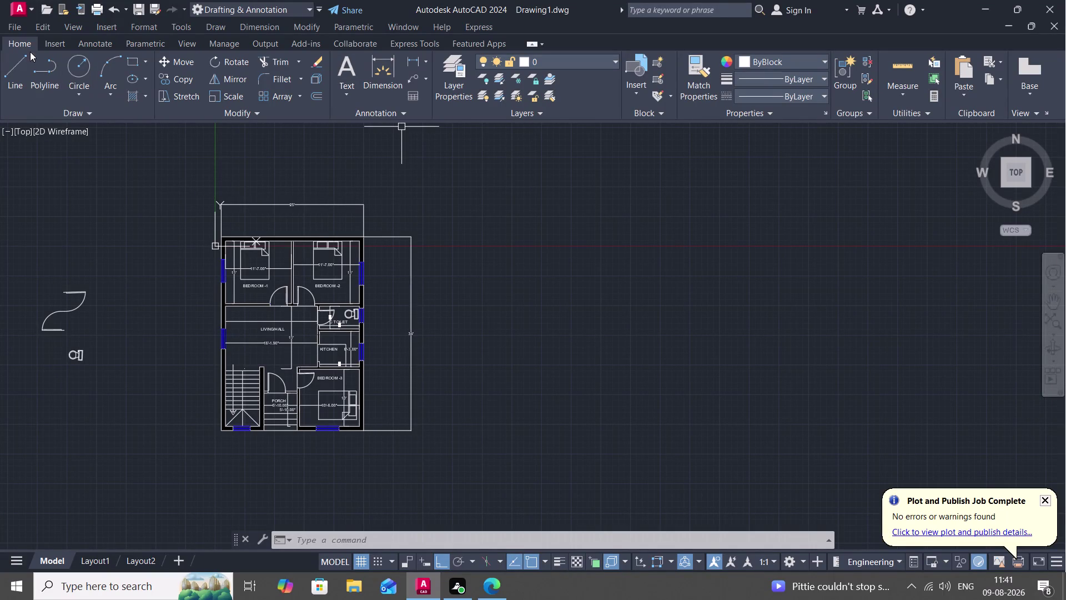
Start a rectangle with its first corner to the right of the floor plan.
click(7, 67)
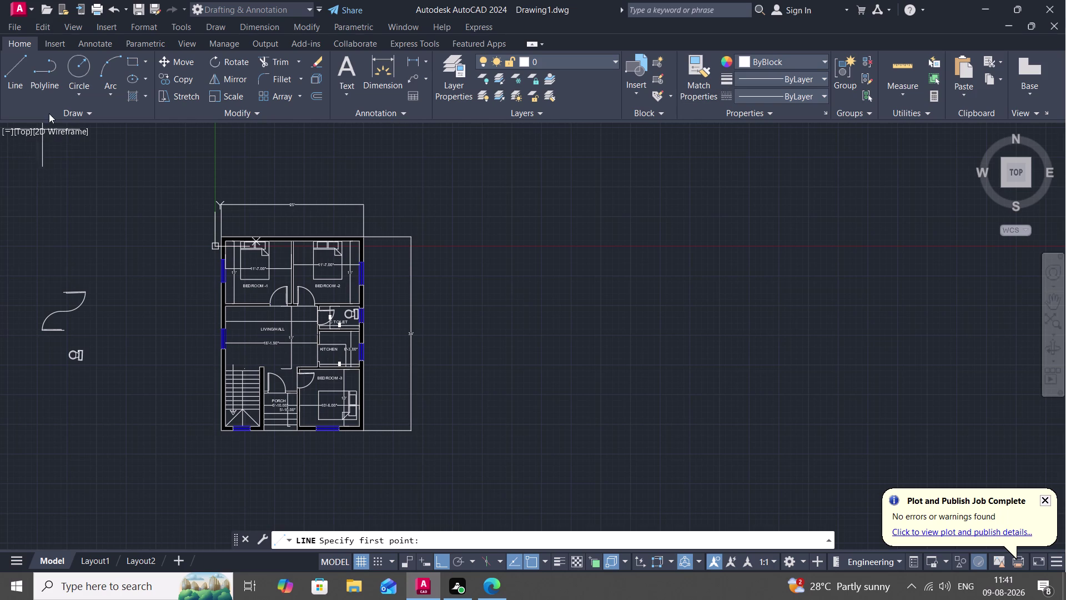
click(137, 60)
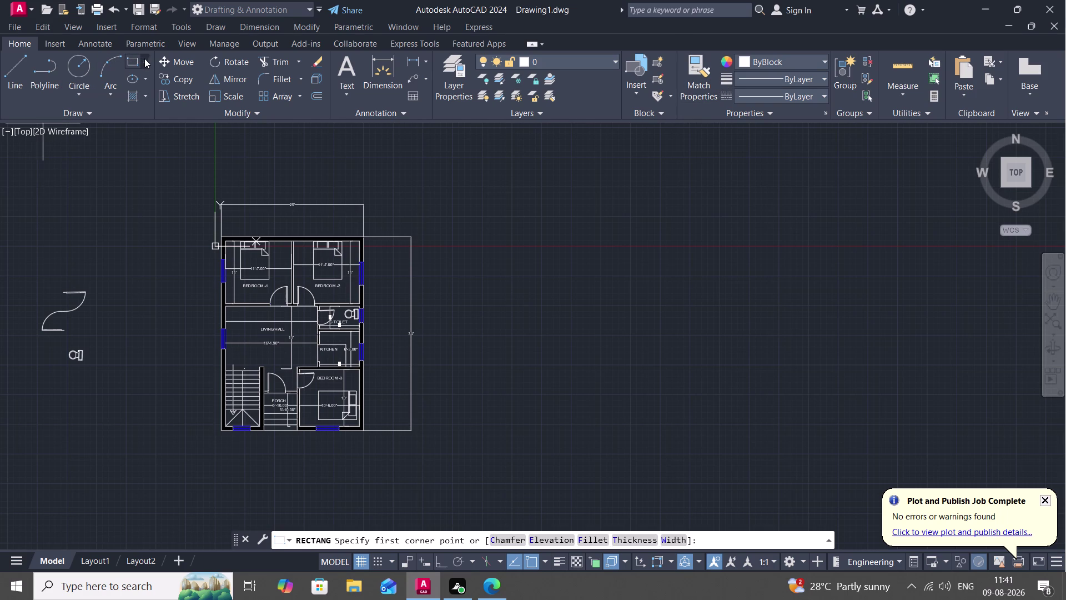
click(146, 59)
click(149, 79)
click(480, 321)
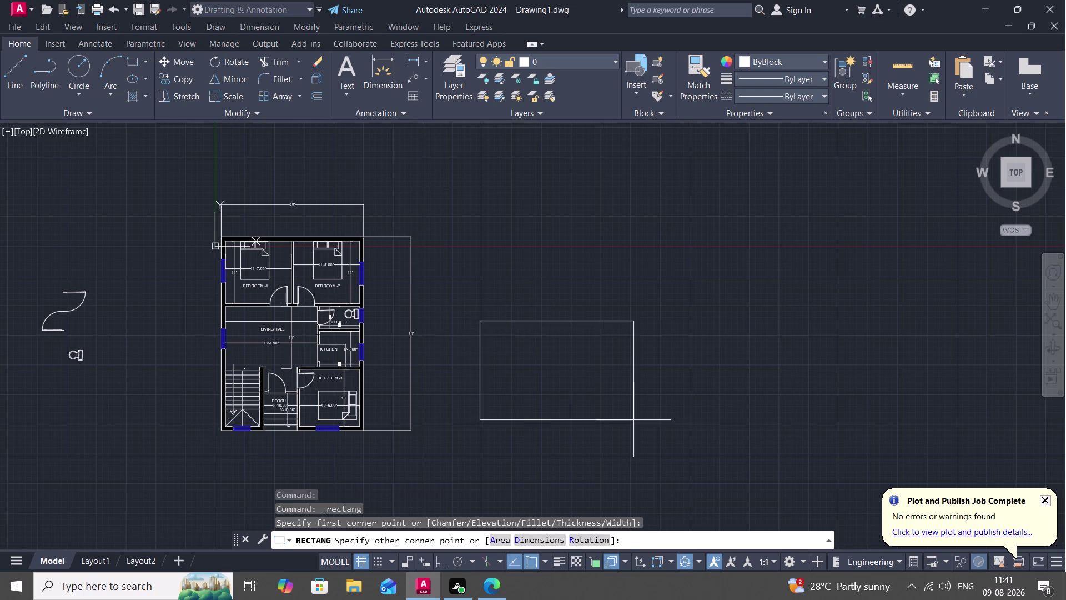
Size the rectangle by dimensions 30' by 37, which produces a wrongly sized rectangle.
key(d)
key(Return)
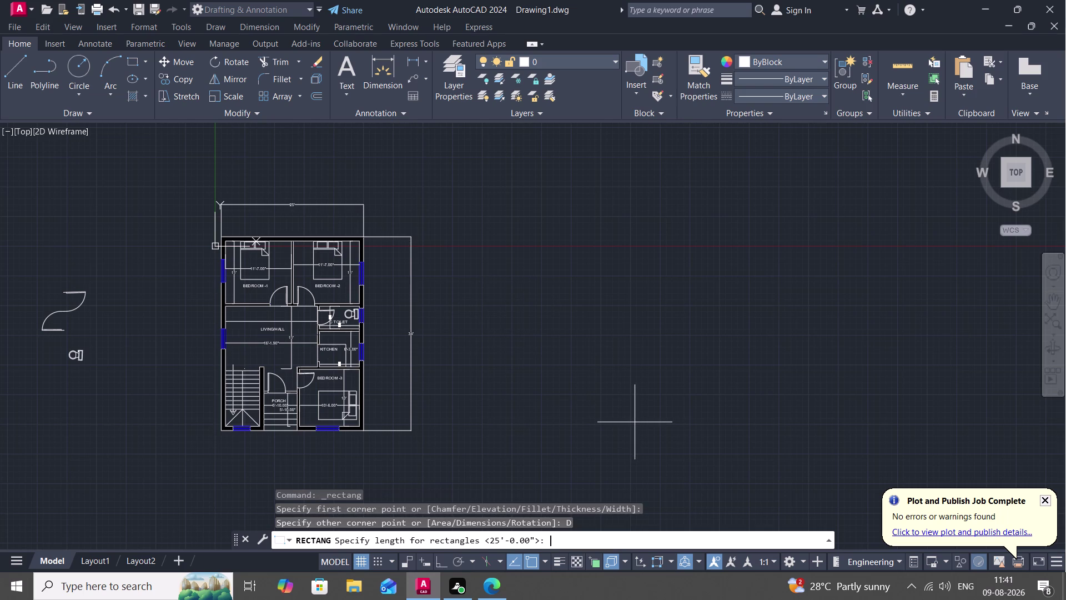
text(30')
key(space)
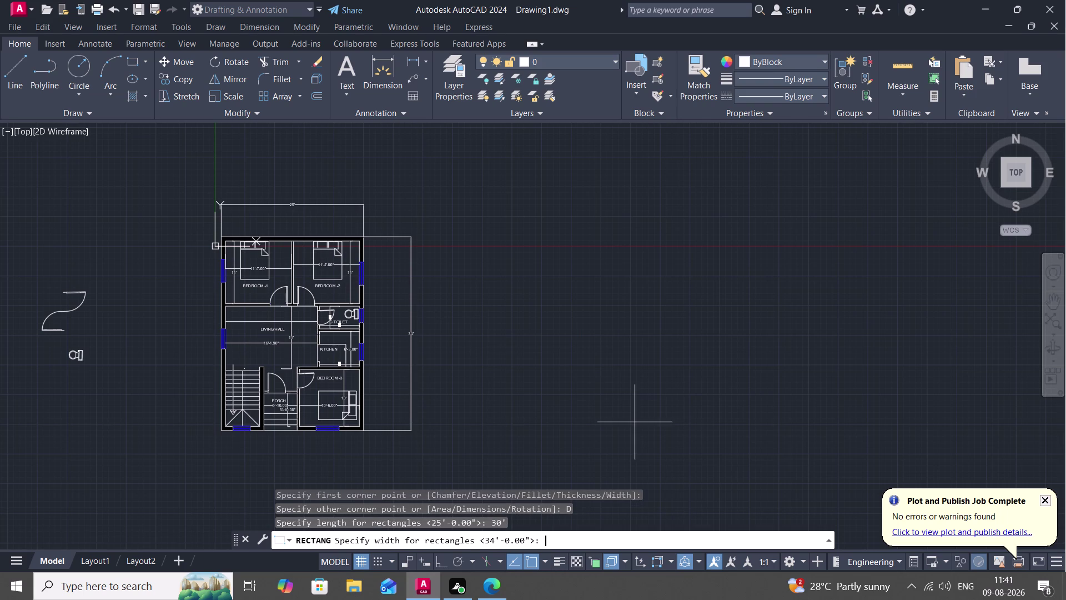
key(3)
key(7)
key(Return)
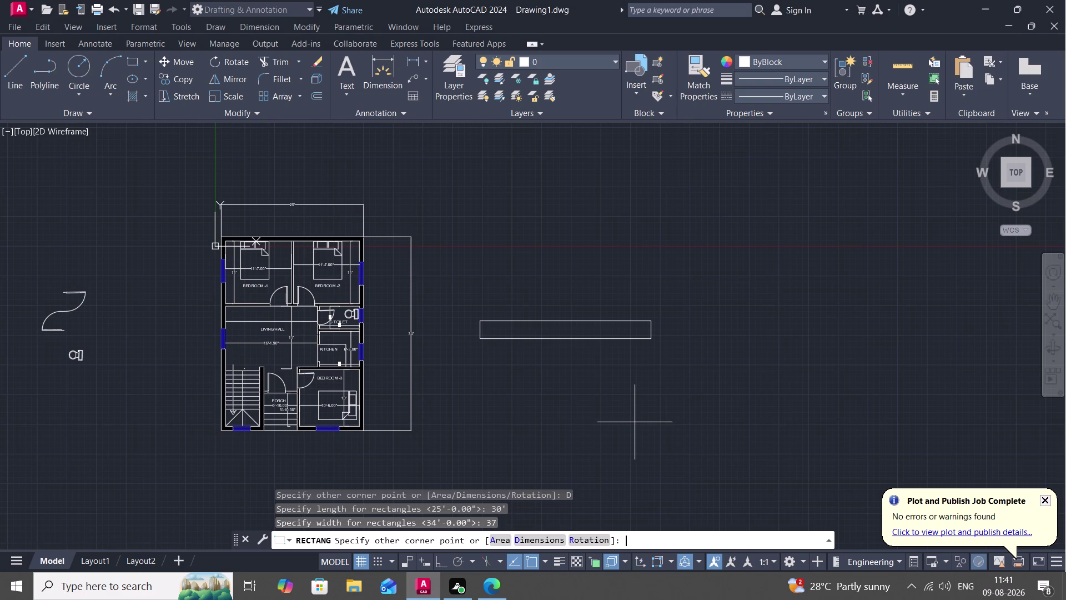
text(37)
key(apostrophe)
key(space)
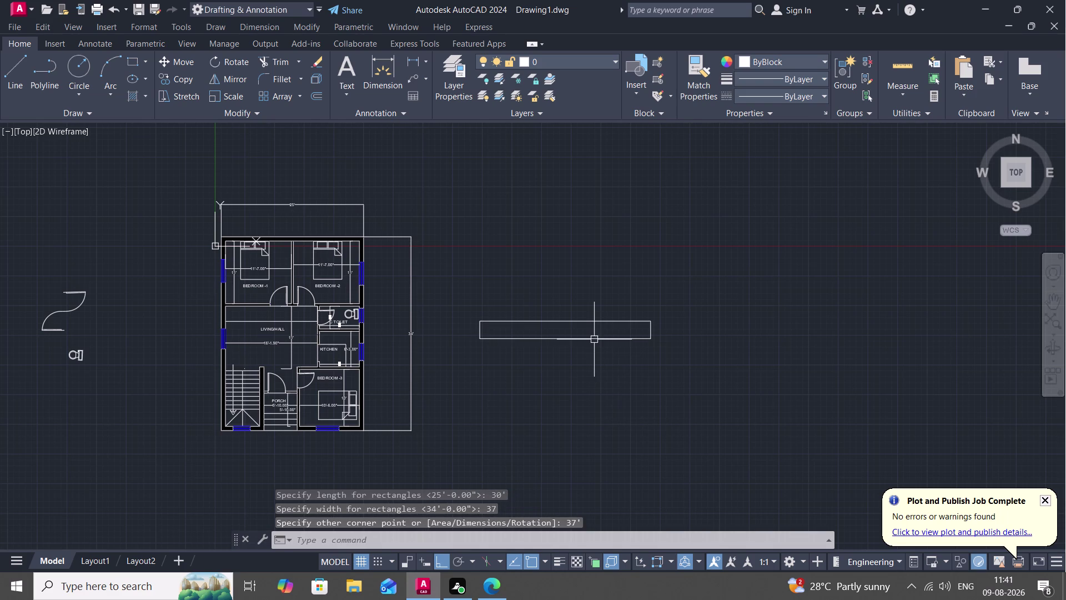
Delete the thin, wrongly sized rectangle.
click(594, 339)
key(BackSpace)
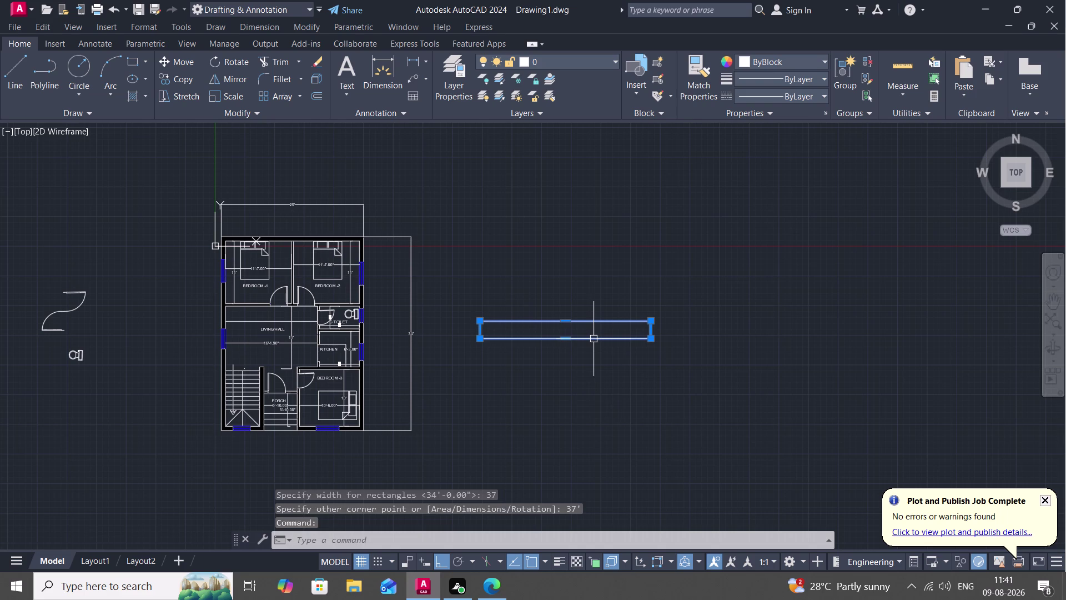
key(Delete)
Draw a new 30' × 37' rectangle by dimensions beside the plan with REC.
text(RE)
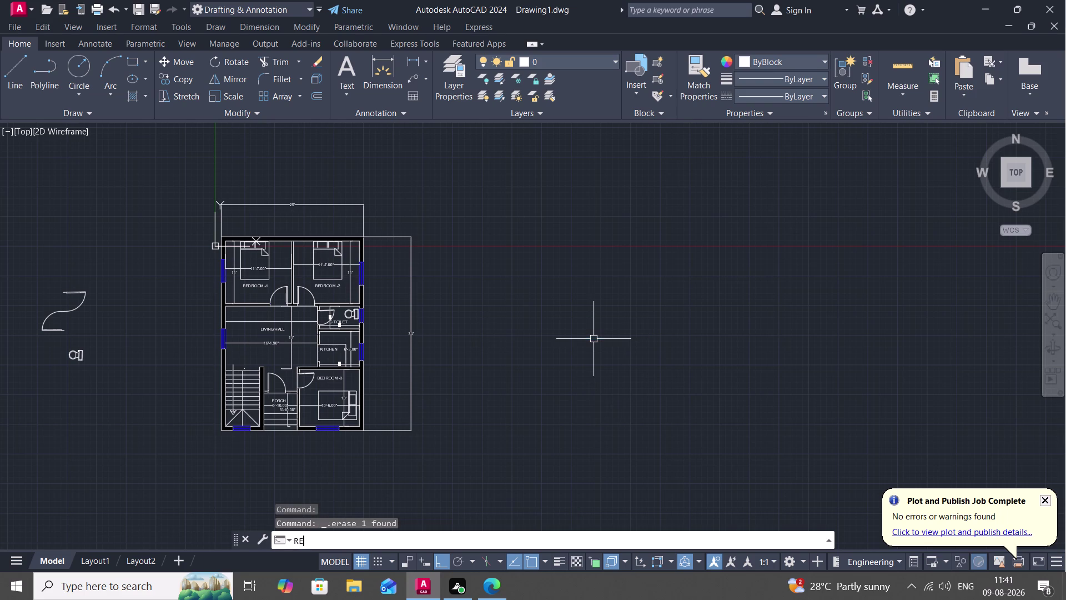
text(C D)
key(space)
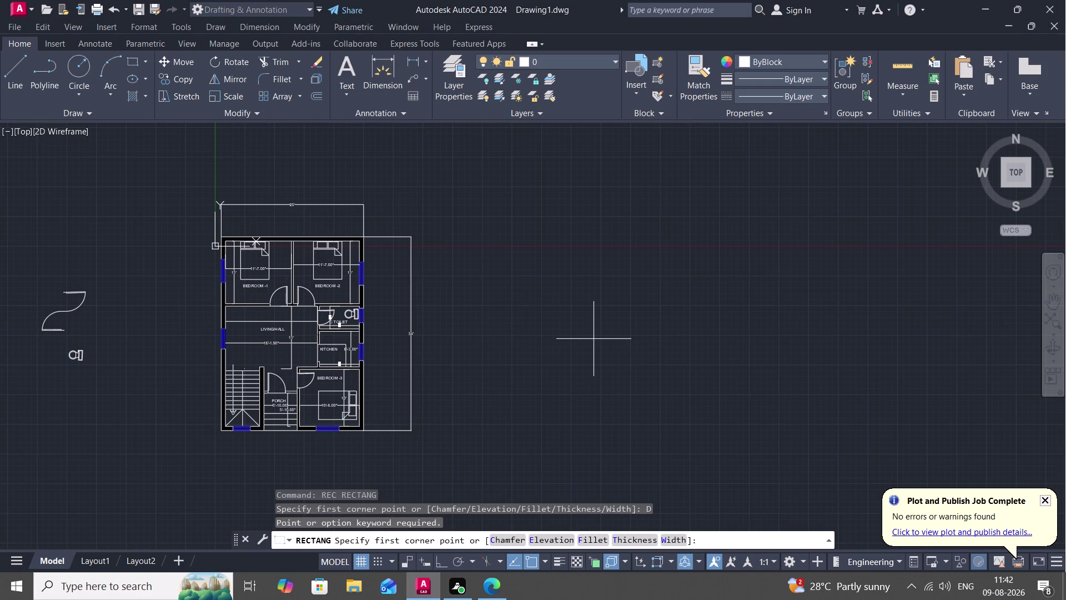
click(511, 304)
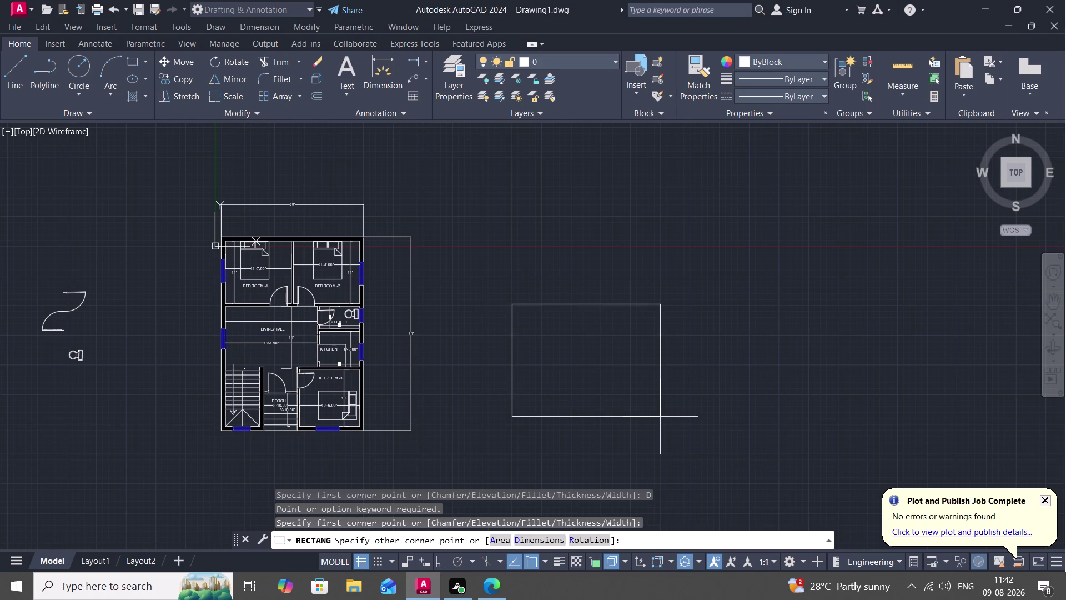
text(D)
key(space)
text(3)
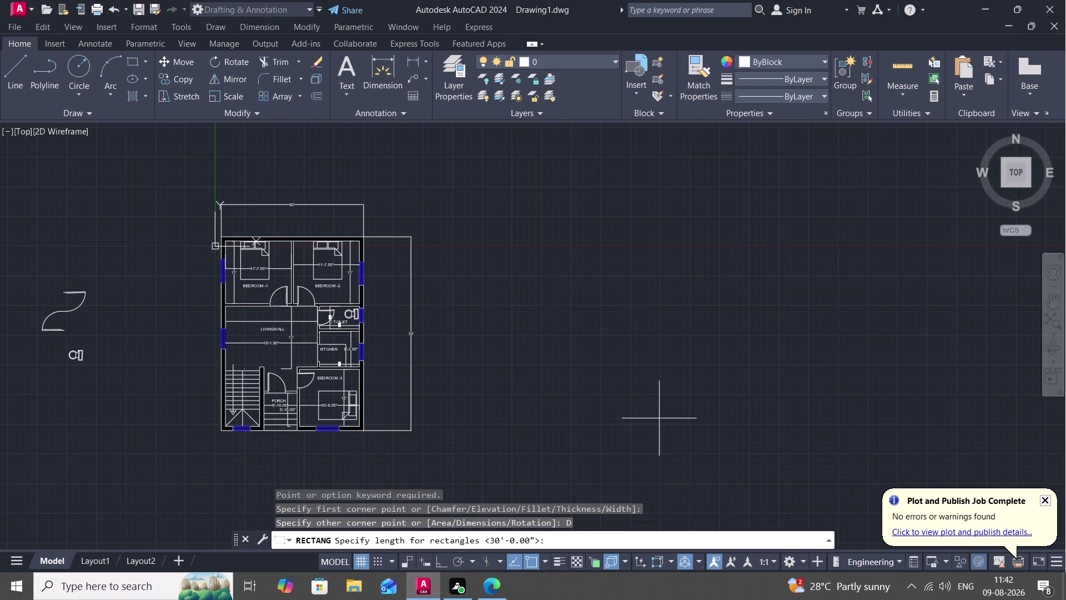
text(0')
key(Return)
text(3)
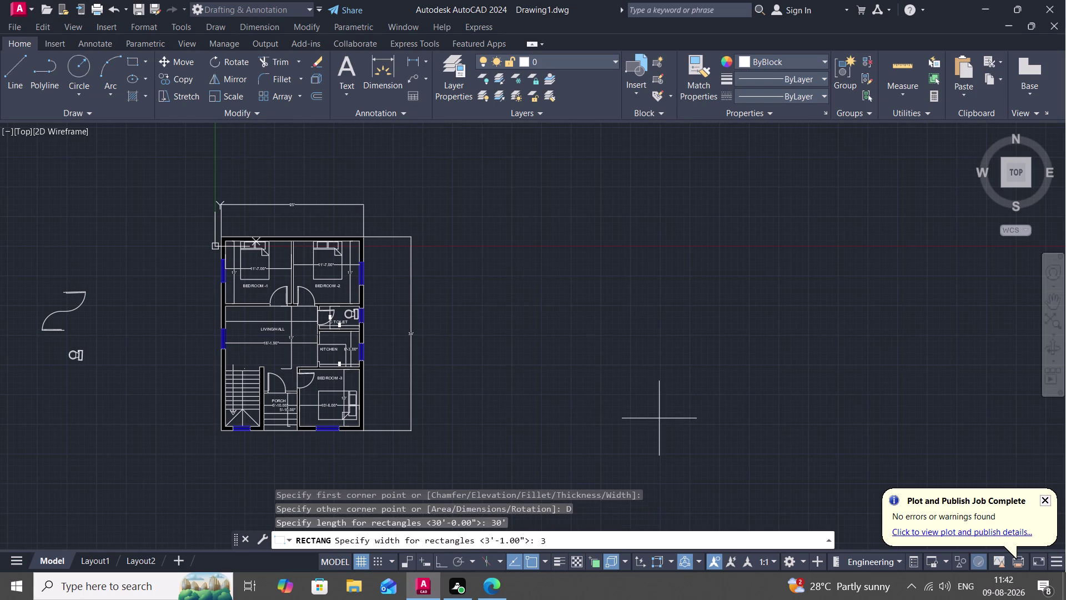
text(7')
key(Return)
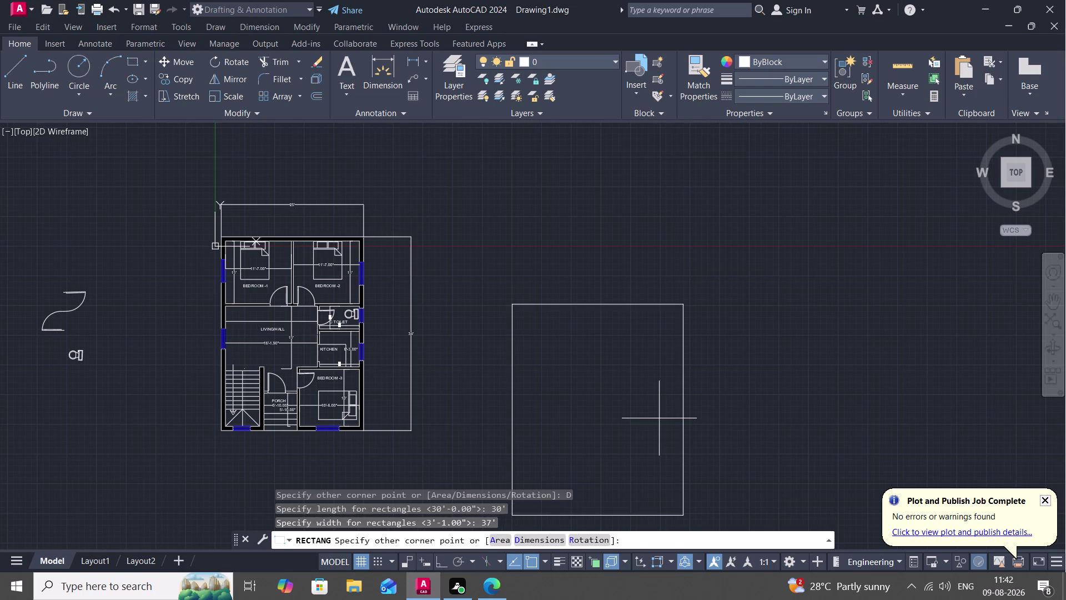
click(661, 405)
Move the rectangle by its top-left corner up, level with the floor plan.
key(m)
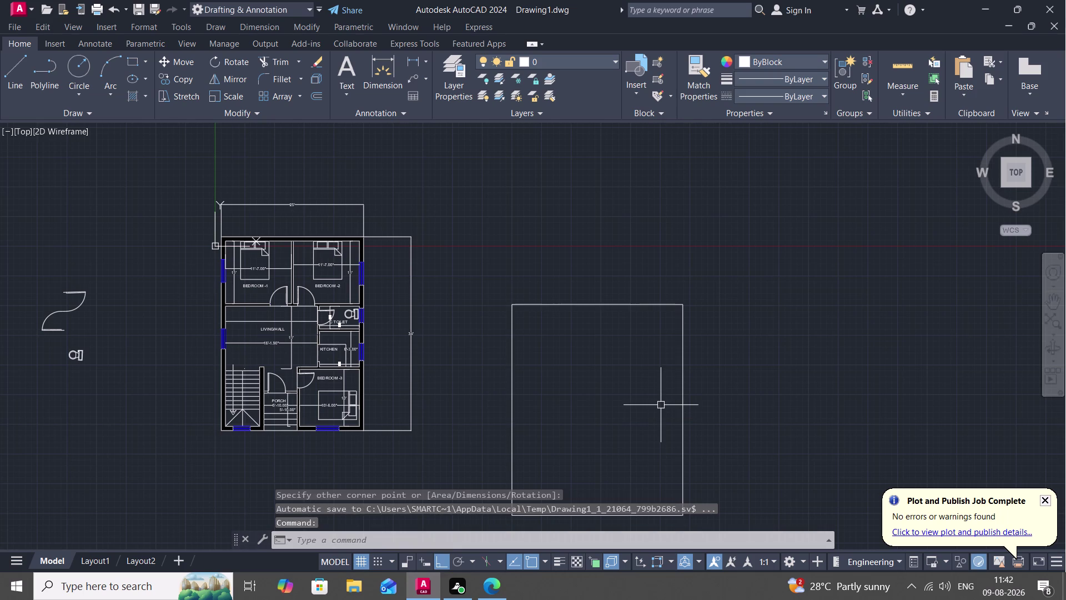
key(space)
click(526, 305)
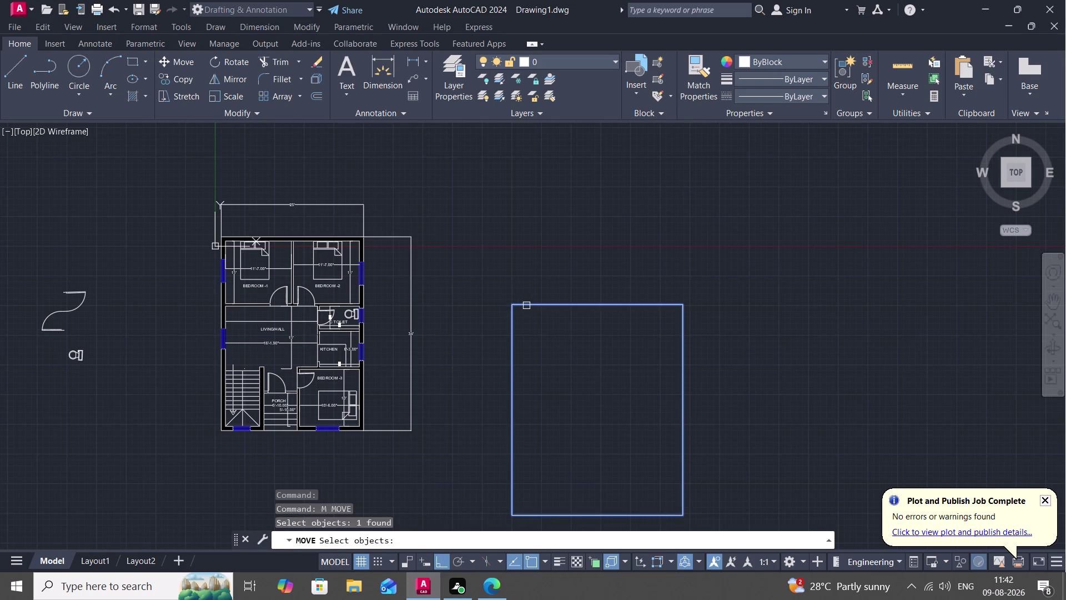
right_click(526, 305)
click(526, 305)
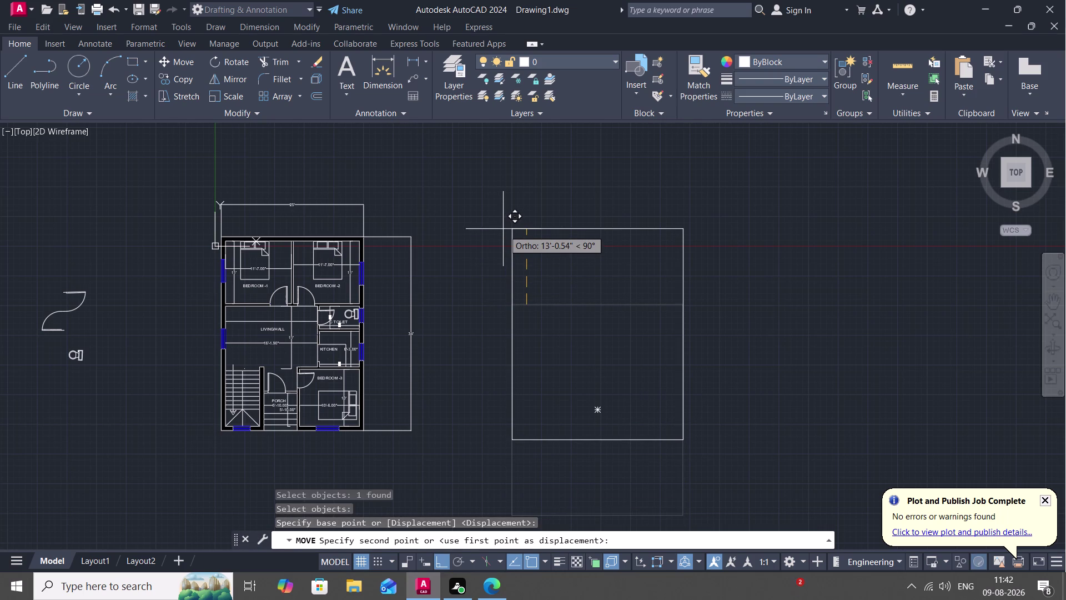
click(503, 222)
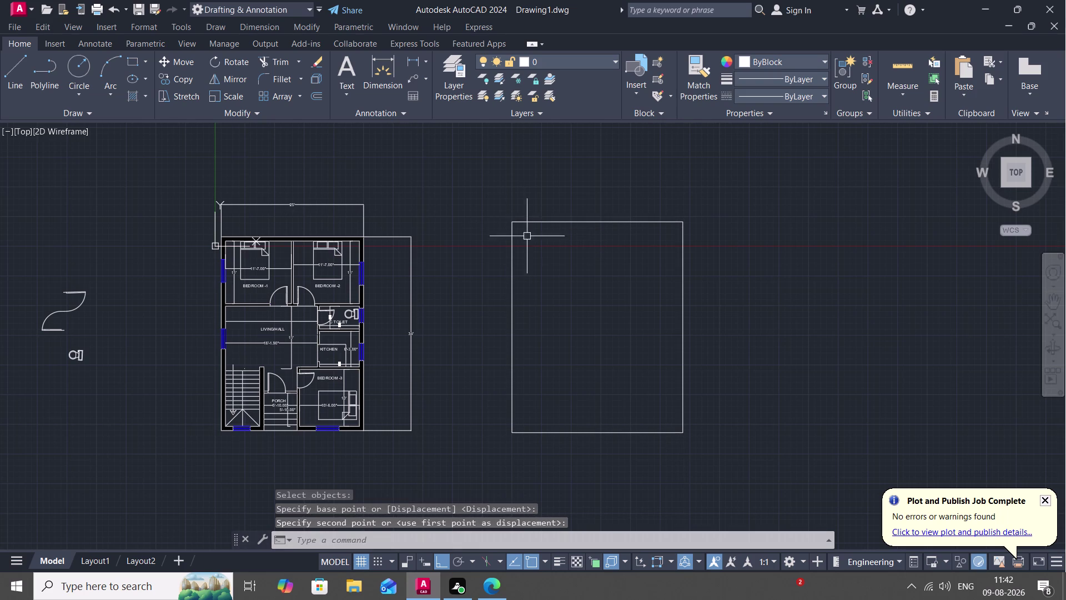
Offset the rectangle 9" inward to form a double outline.
text(O)
key(space)
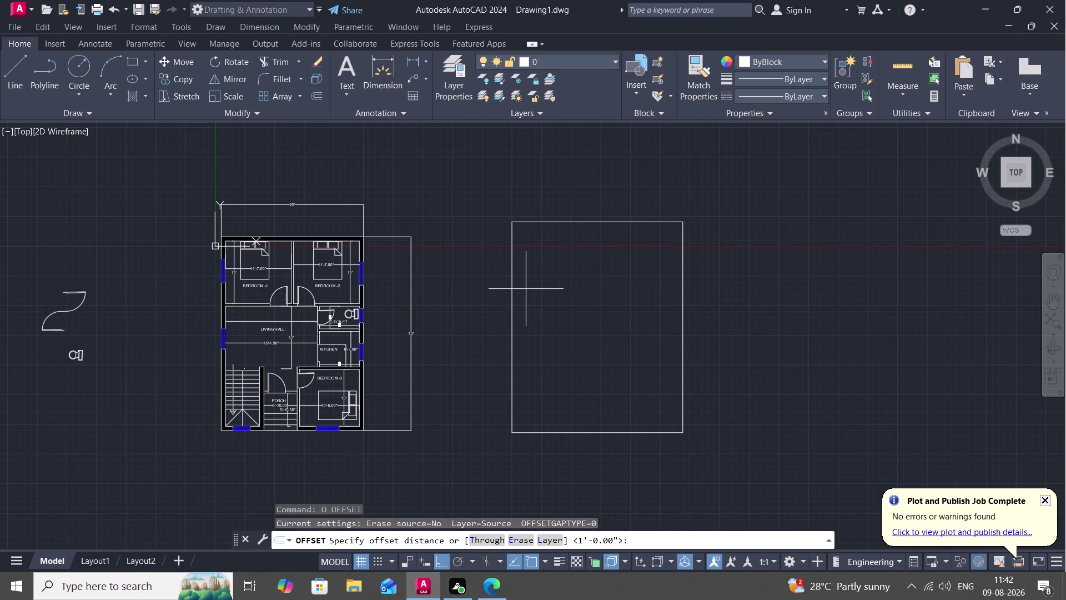
key(9)
key(shift+quotedbl)
key(space)
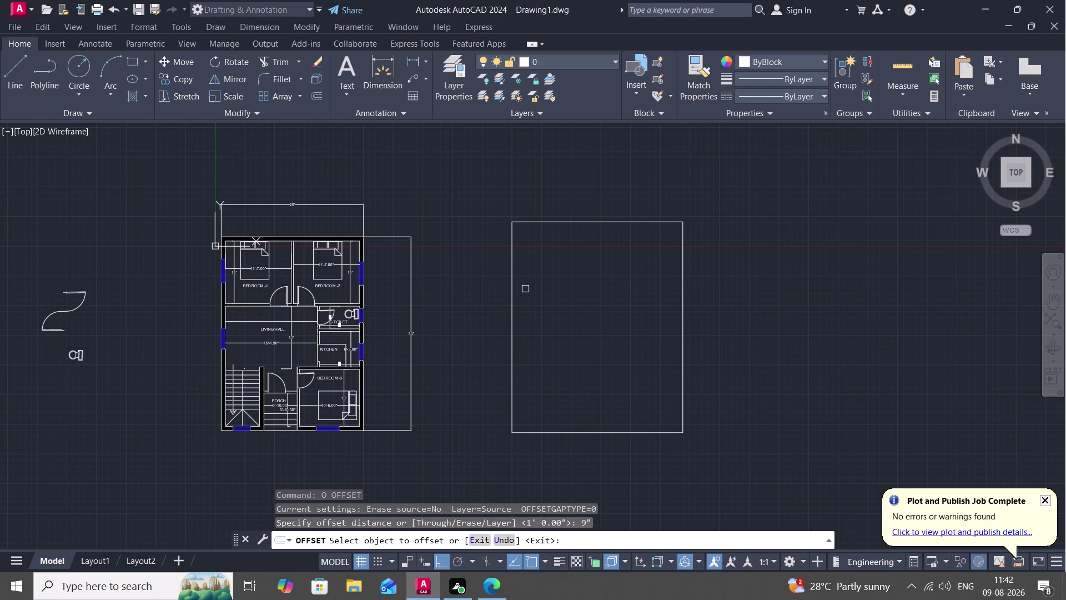
click(515, 276)
click(524, 272)
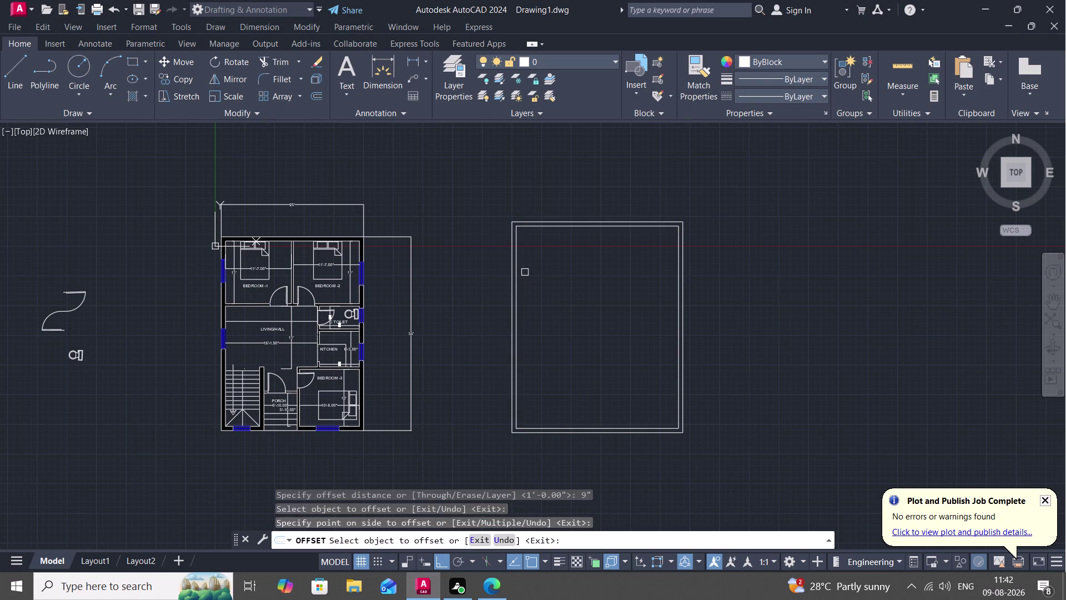
key(Escape)
key(h)
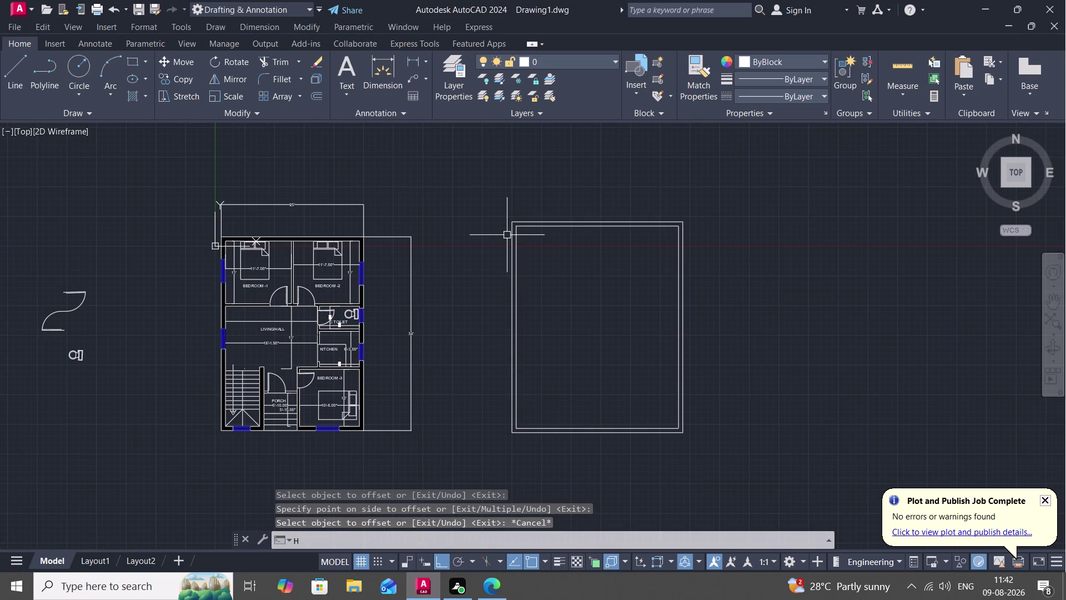
key(space)
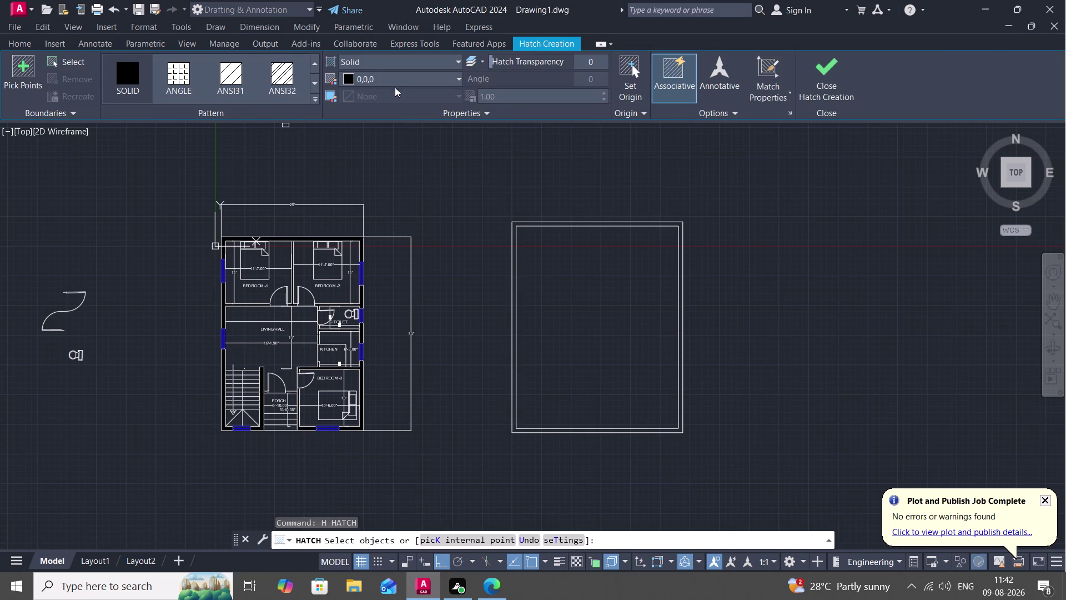
Set the hatch colour to purple, then cancel the mistaken inner-rectangle fill.
click(399, 78)
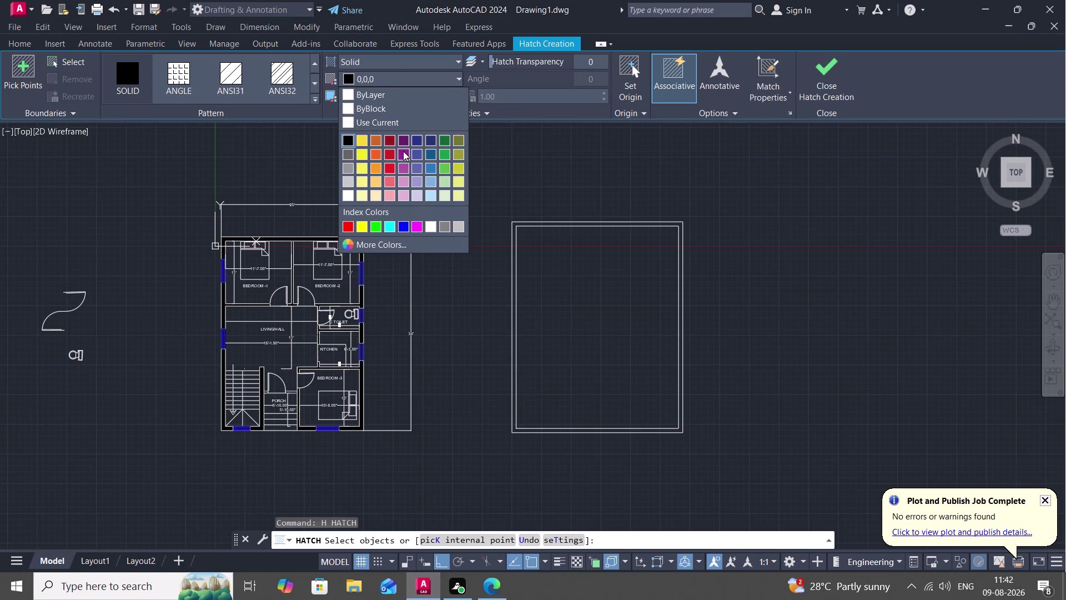
click(404, 137)
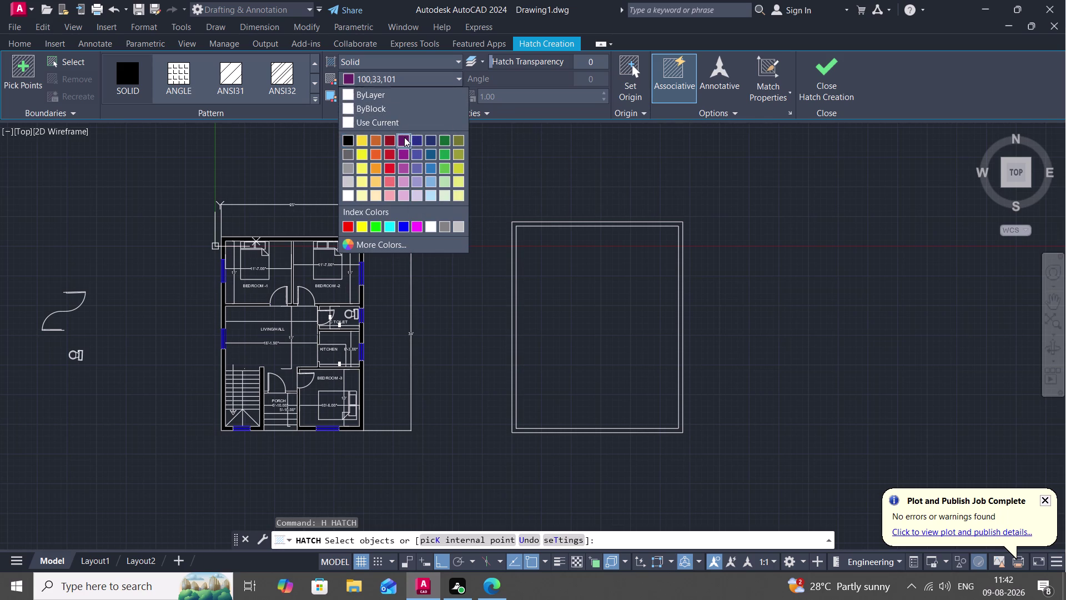
click(512, 284)
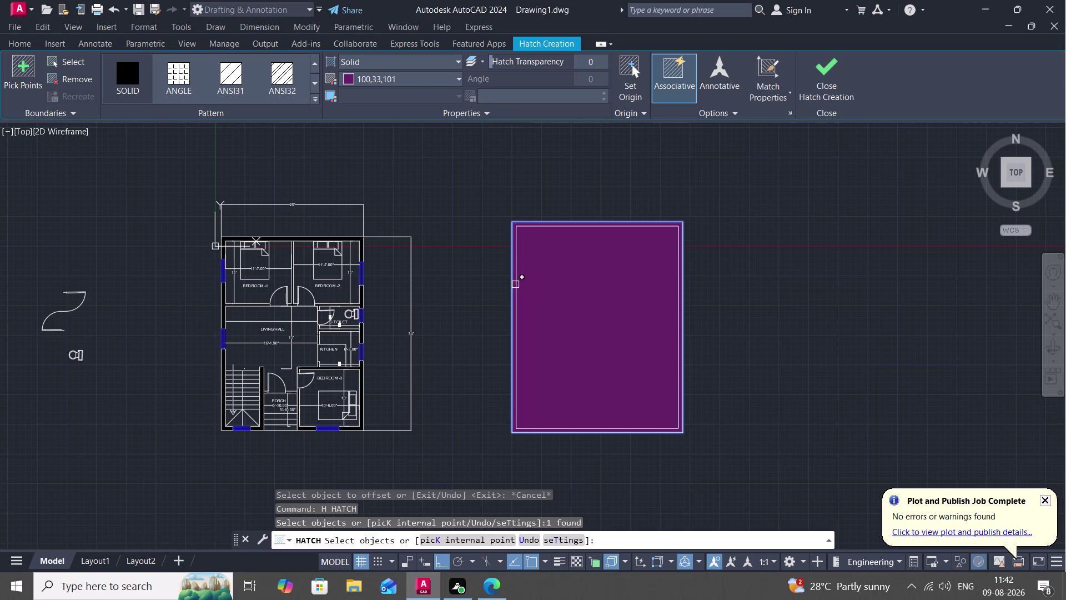
key(Escape)
click(531, 287)
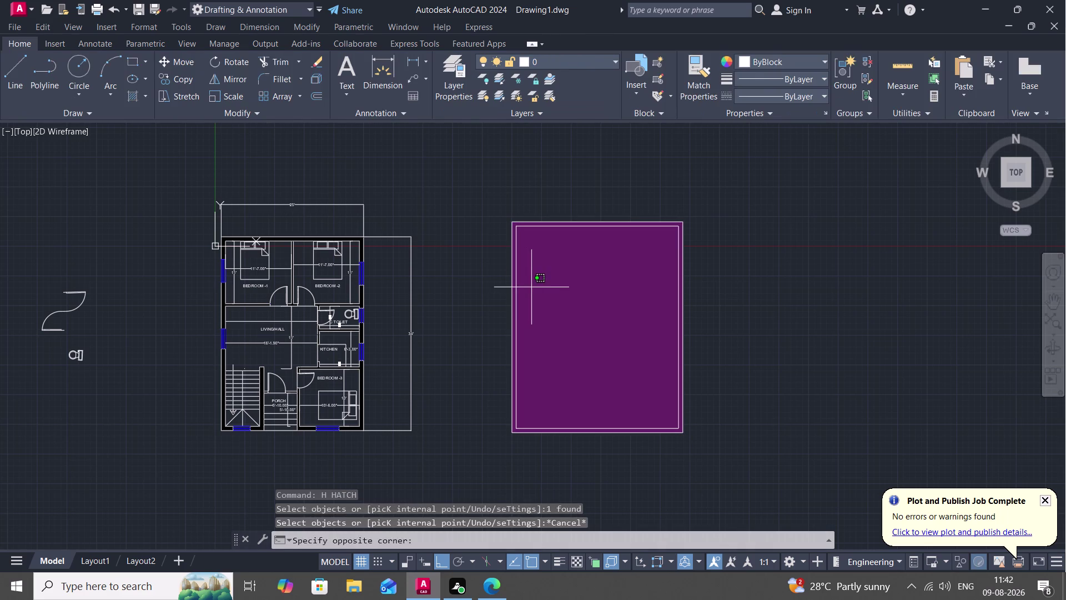
key(Delete)
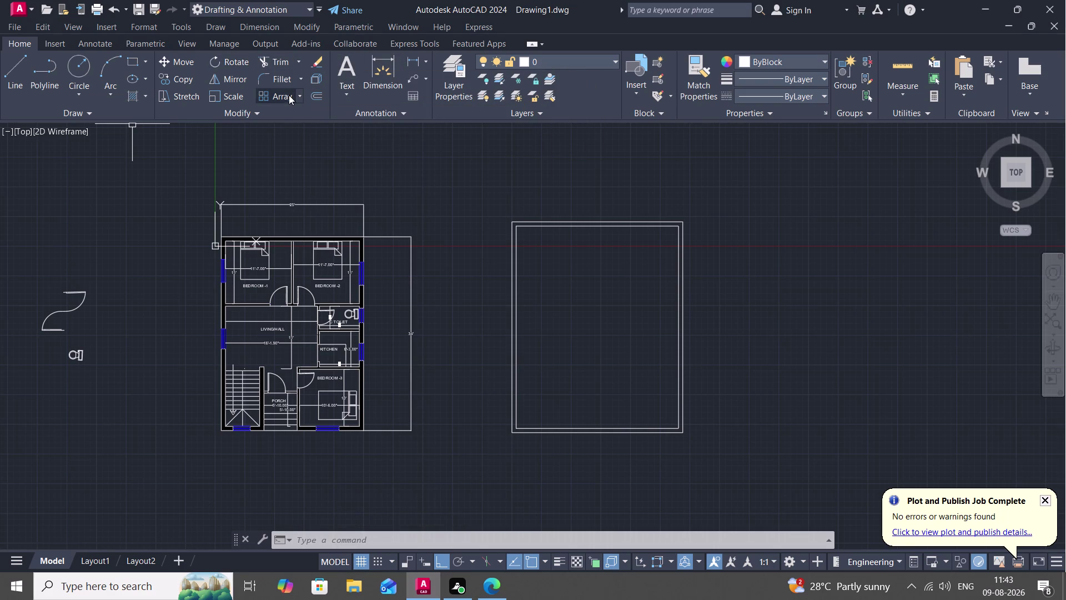
Hatch the band using the inner and outer rectangles as boundaries.
text(H)
key(space)
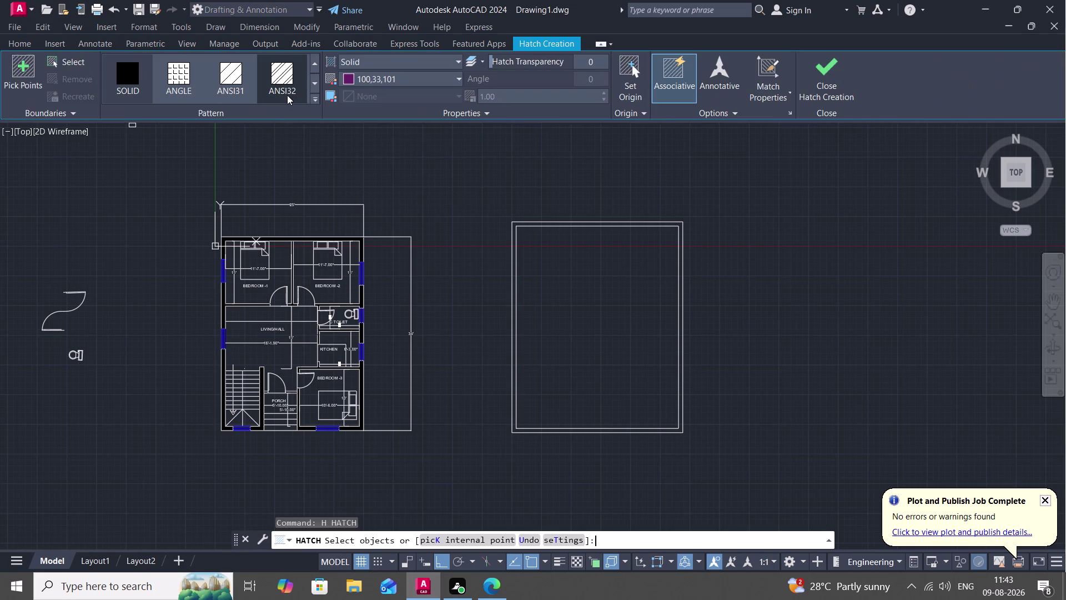
click(367, 78)
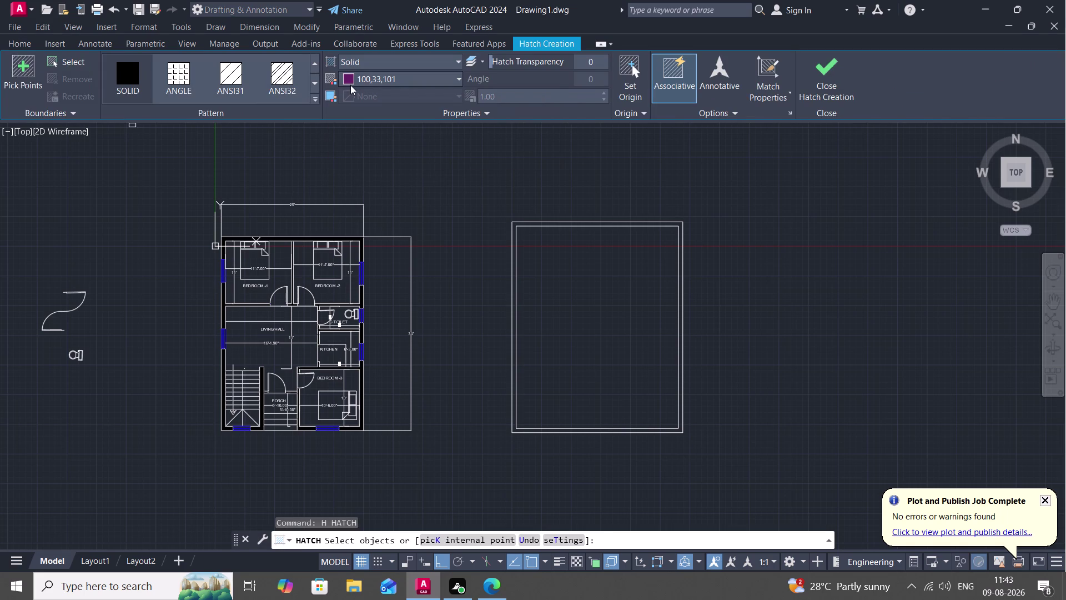
scroll(up, 3)
click(513, 258)
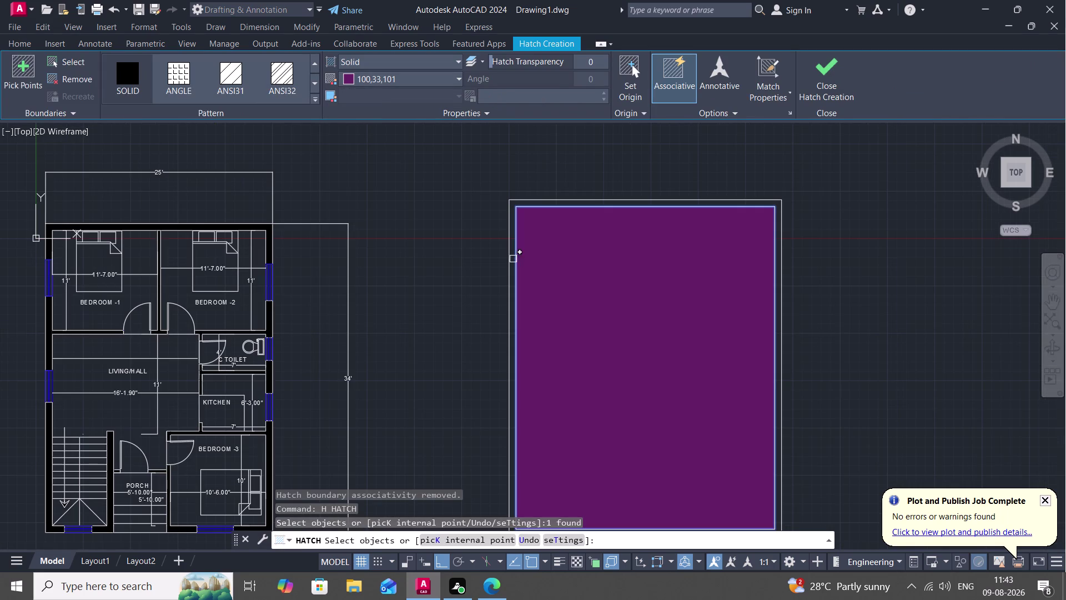
click(506, 257)
key(Escape)
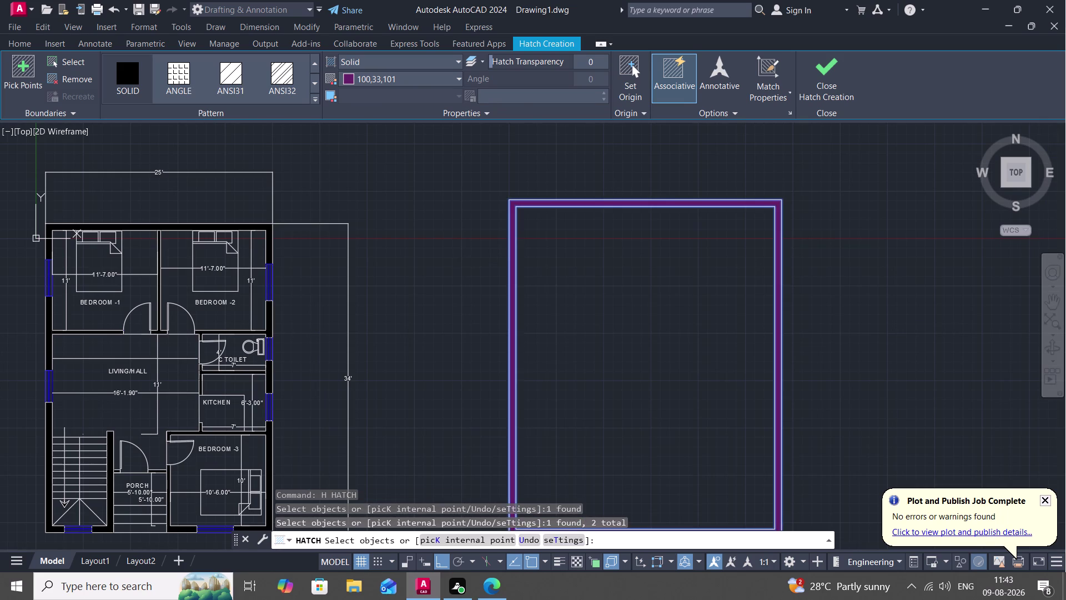
scroll(down, 3)
middle_drag(454, 258, 398, 266)
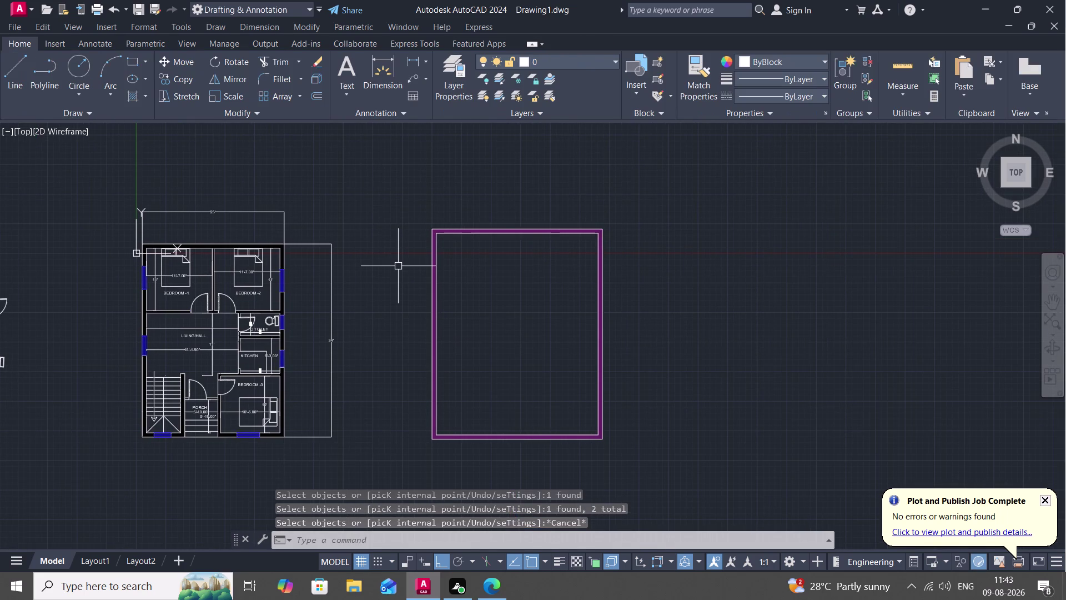
scroll(up, 3)
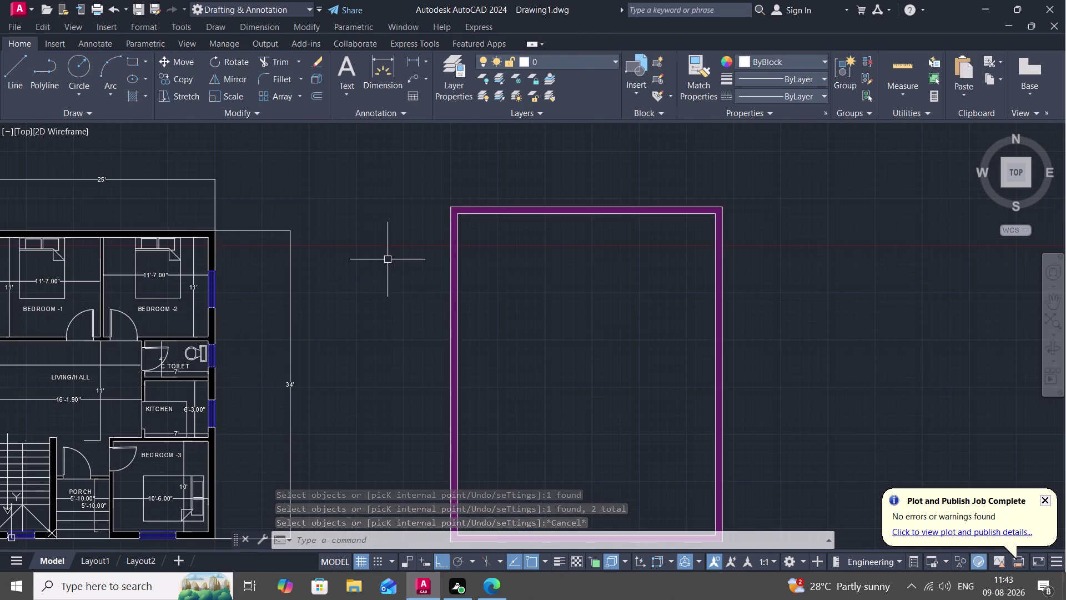
Start a 13' offset on the outline, then cancel it.
text(O)
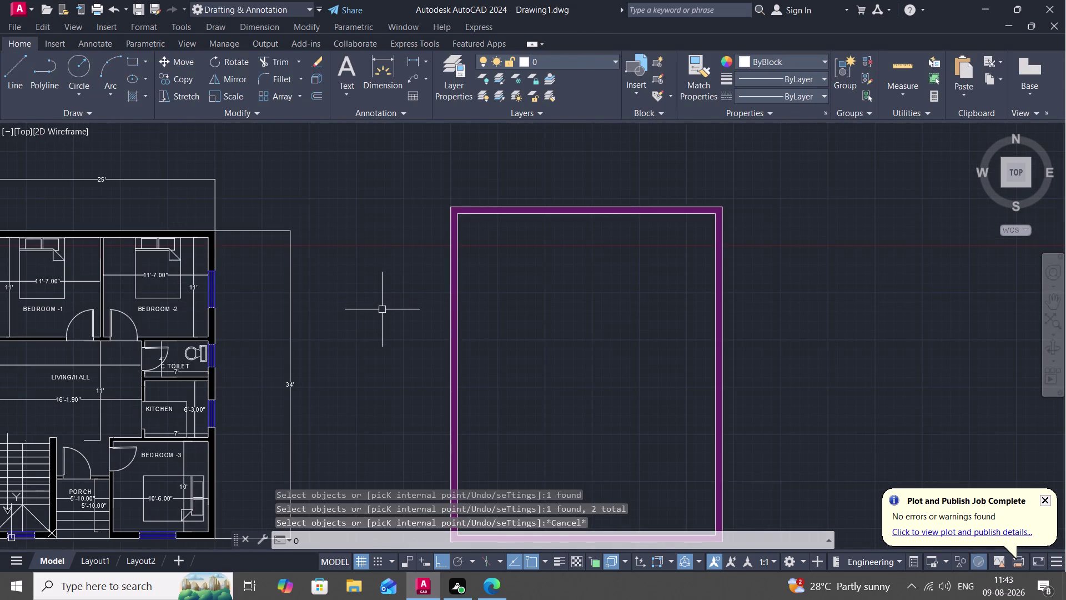
key(space)
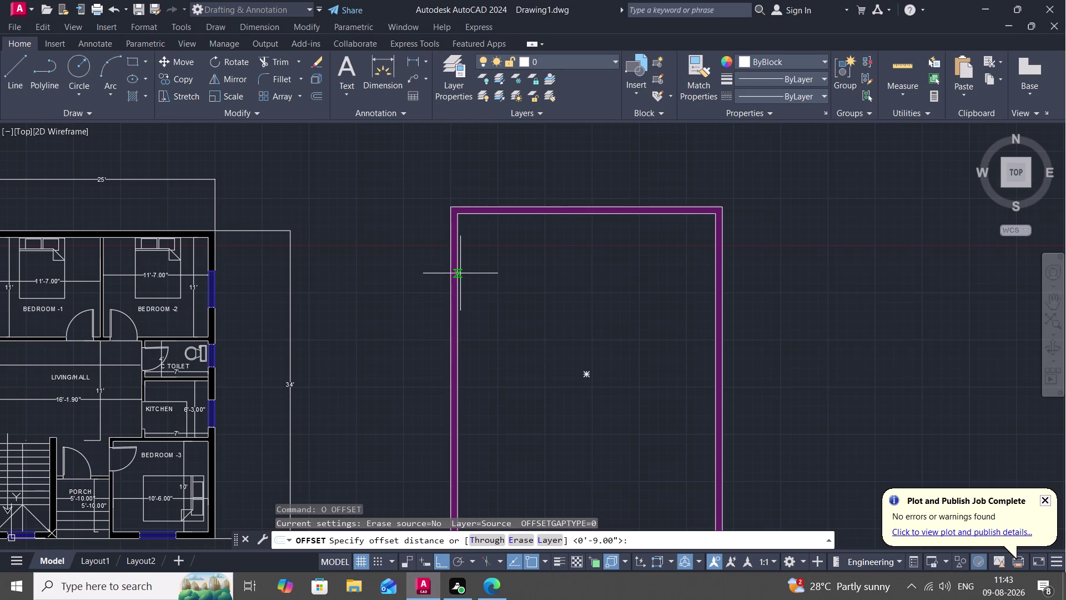
key(1)
key(3)
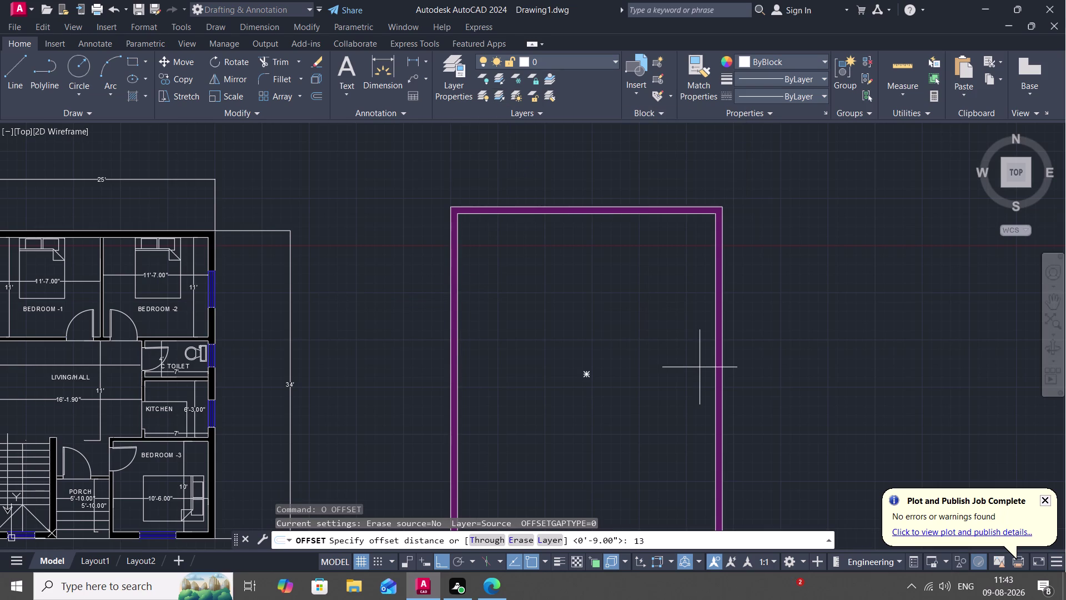
key(apostrophe)
key(space)
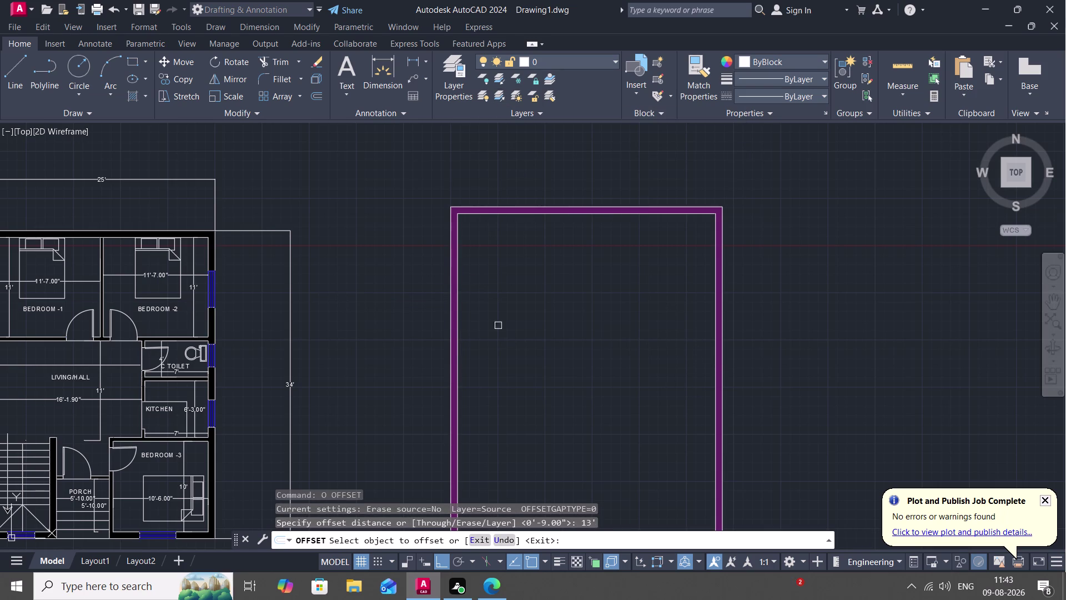
click(461, 305)
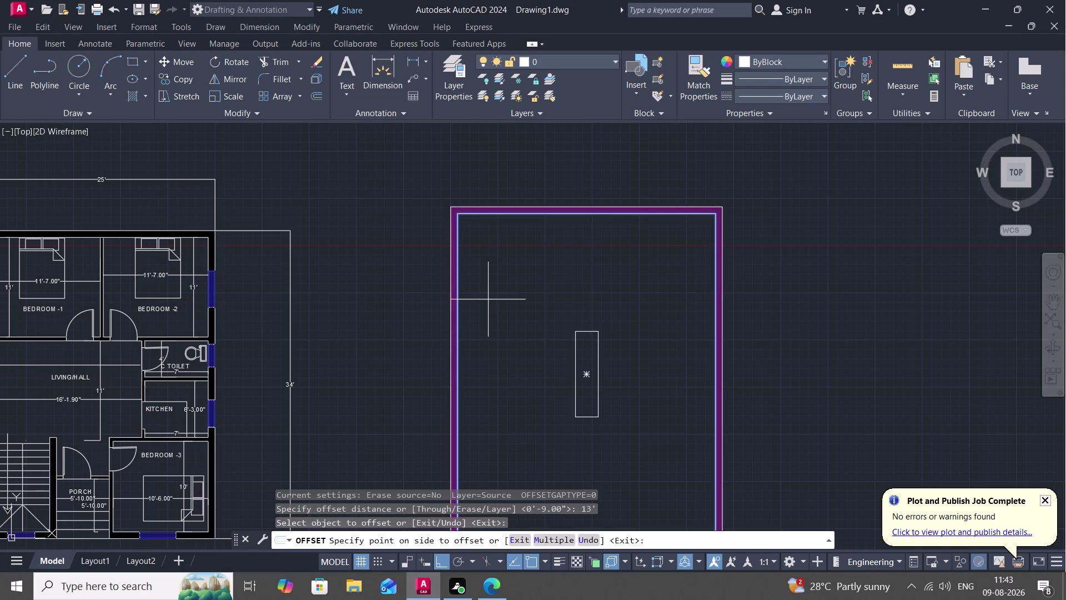
key(Escape)
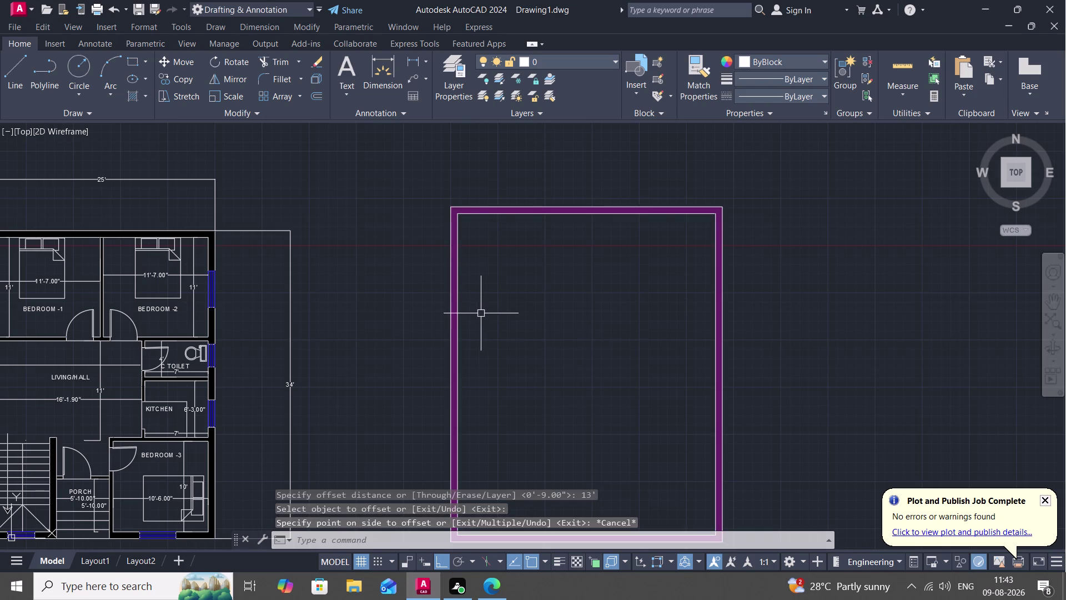
Run BREAKPOINT, which brings up the viewport lighting mode prompt.
key(b)
key(r)
key(e)
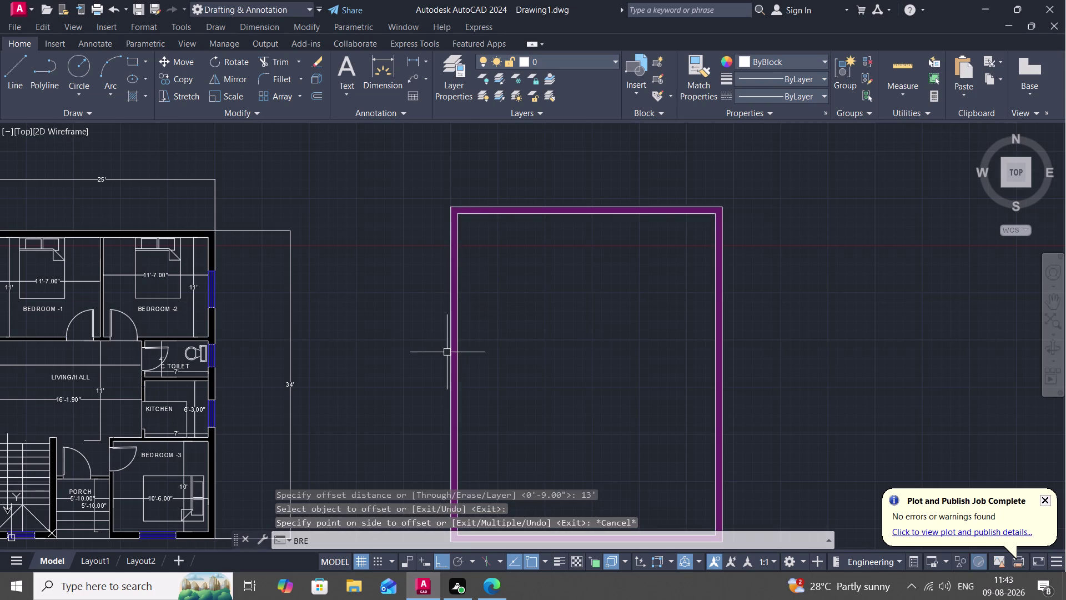
key(a)
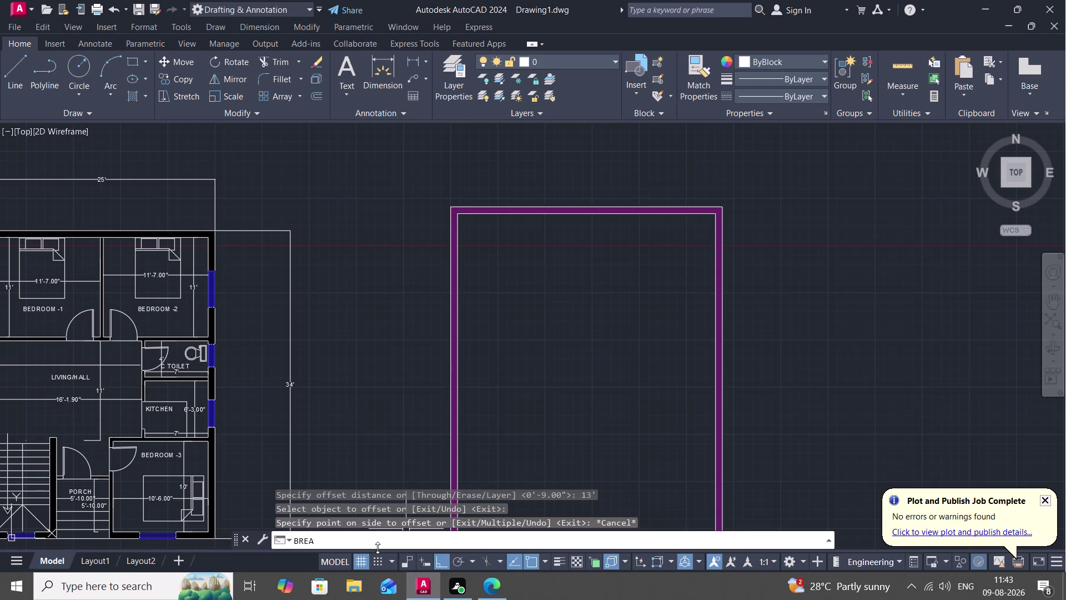
text(KPO)
text(IN)
key(t)
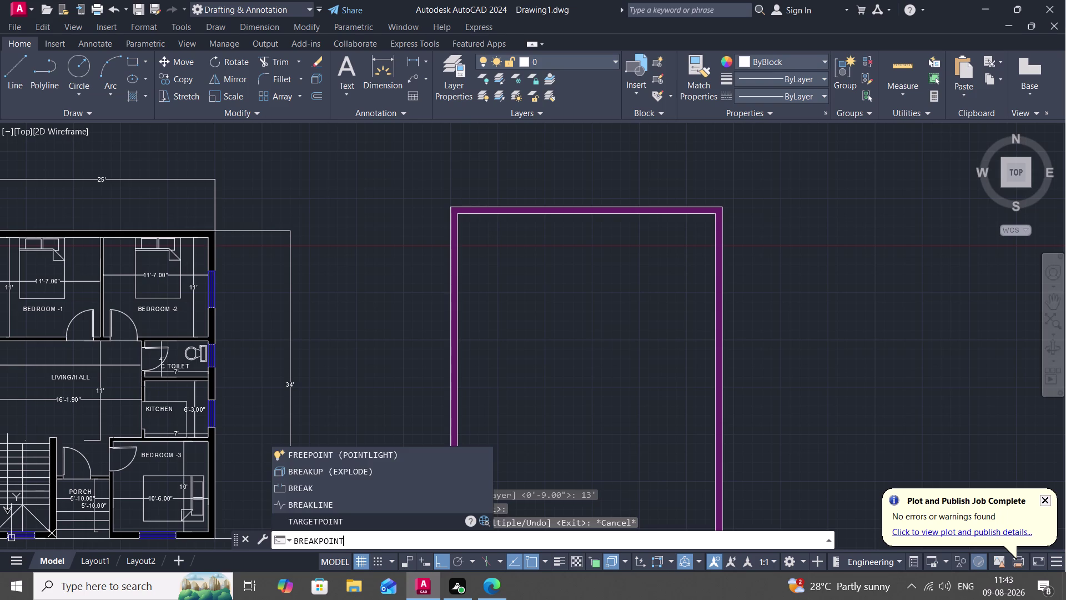
key(space)
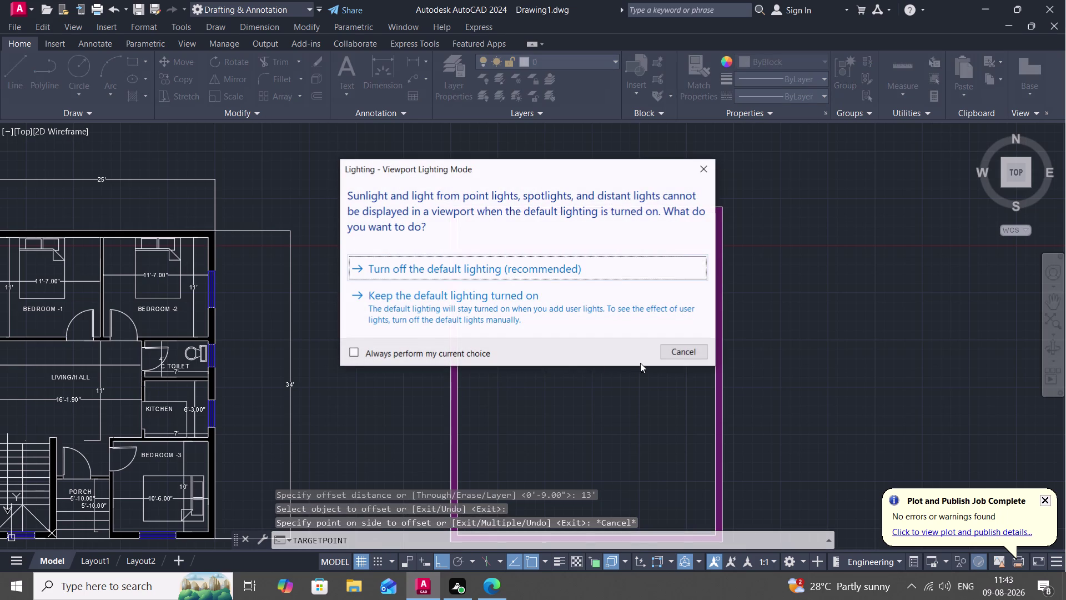
Dismiss the lighting prompt and break the outer outline at its top-left corner.
click(674, 350)
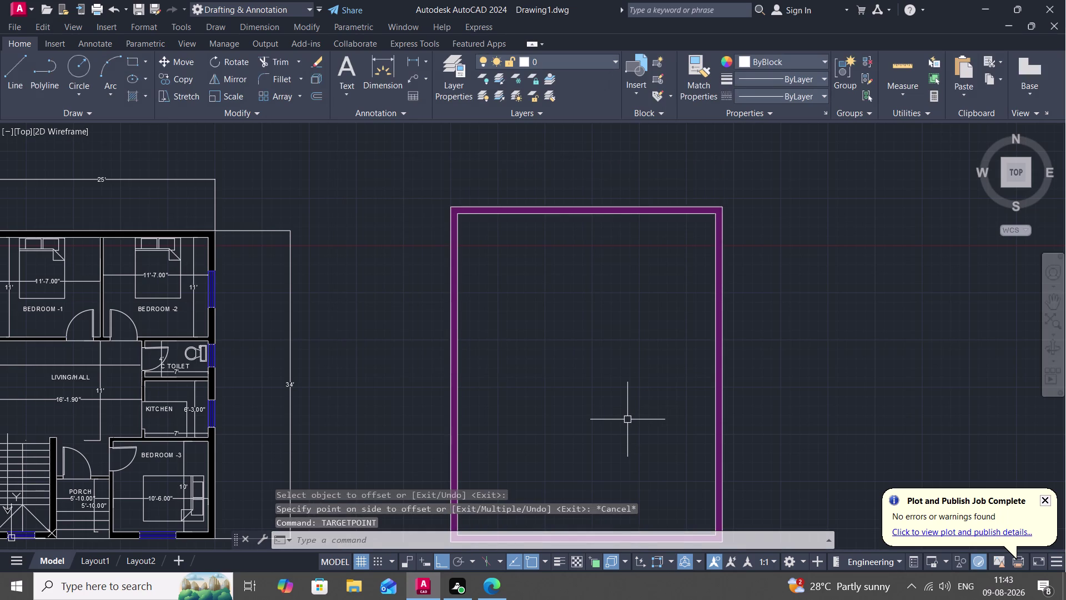
text(BREA)
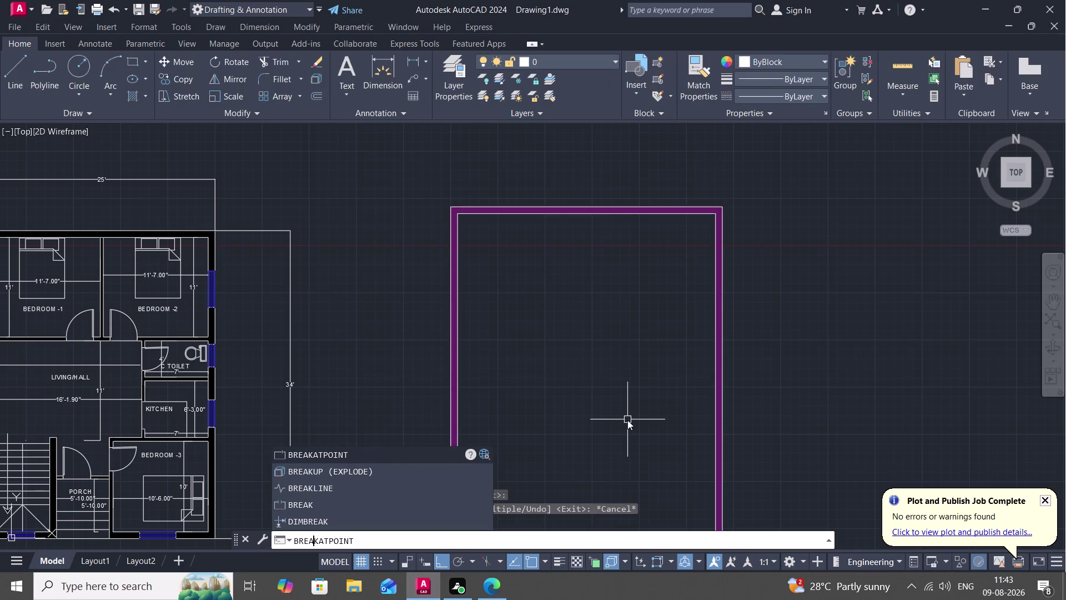
key(k)
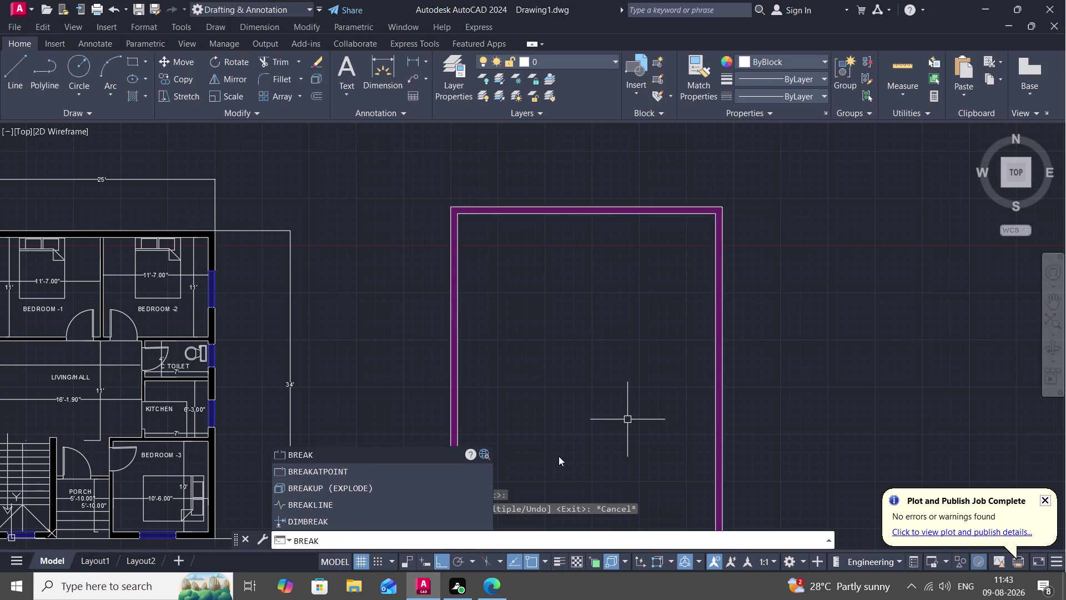
click(414, 467)
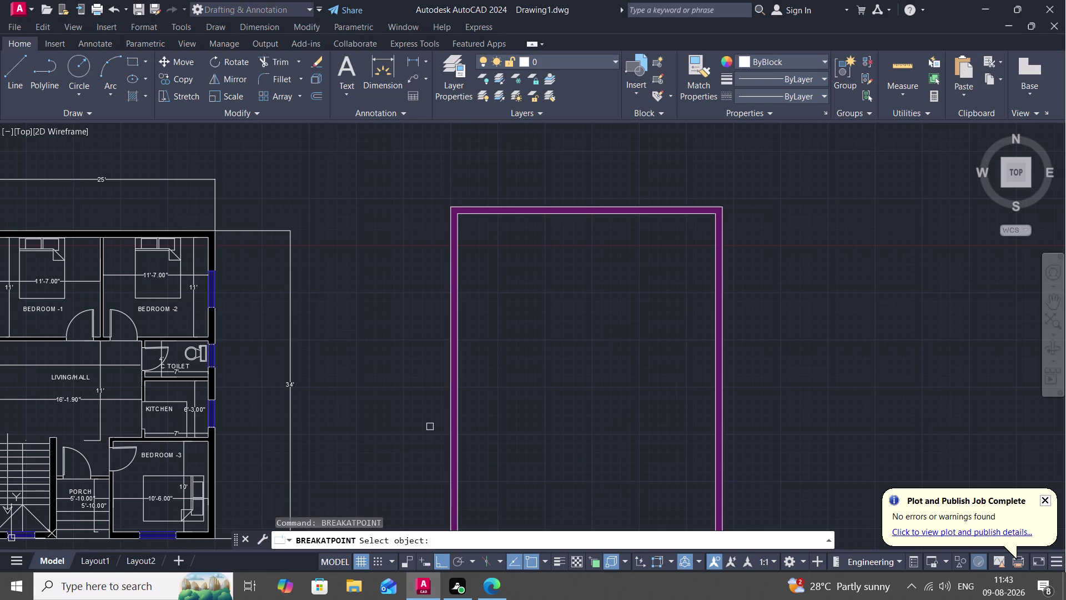
click(459, 405)
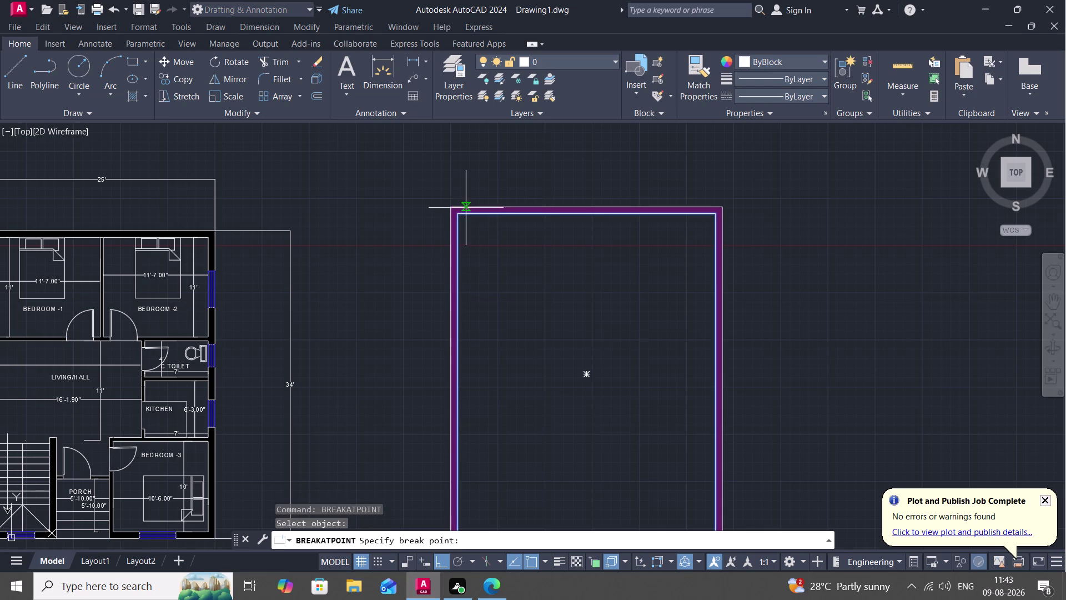
click(460, 214)
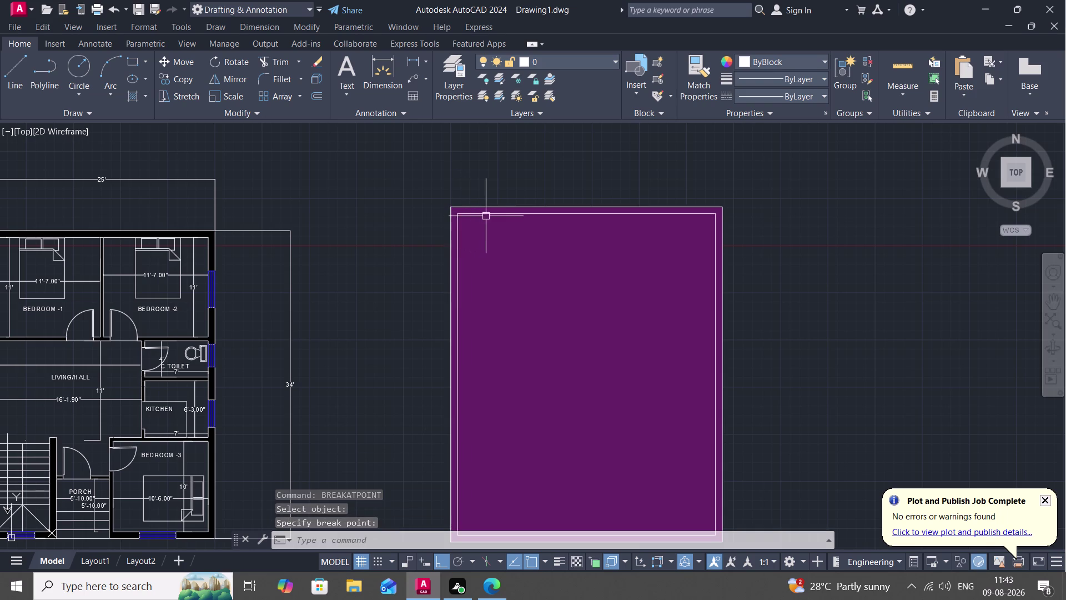
key(space)
Delete the purple hatch.
click(513, 251)
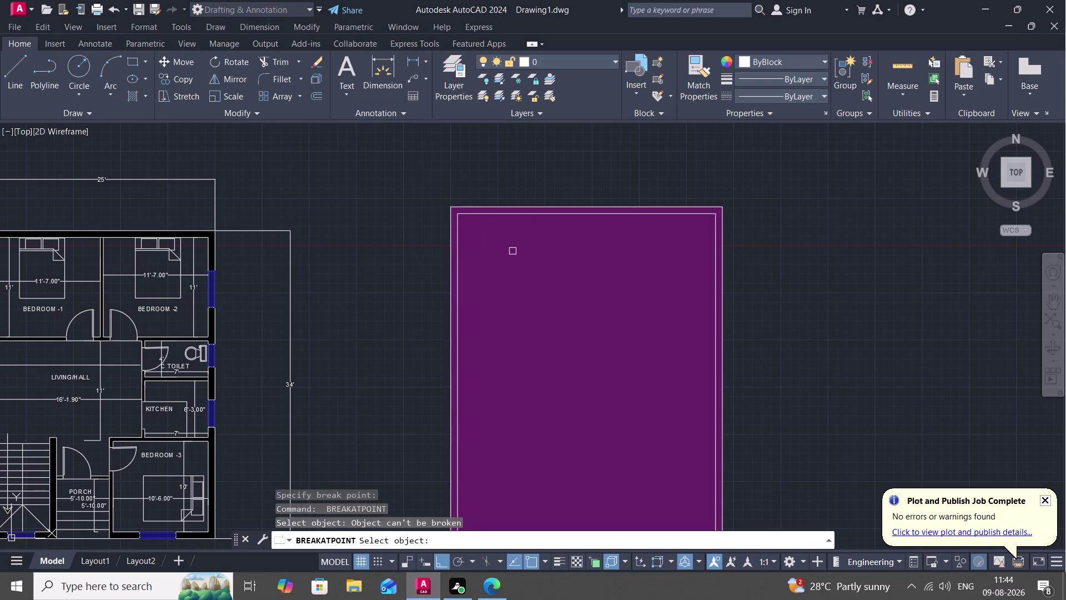
key(Escape)
click(513, 251)
key(Delete)
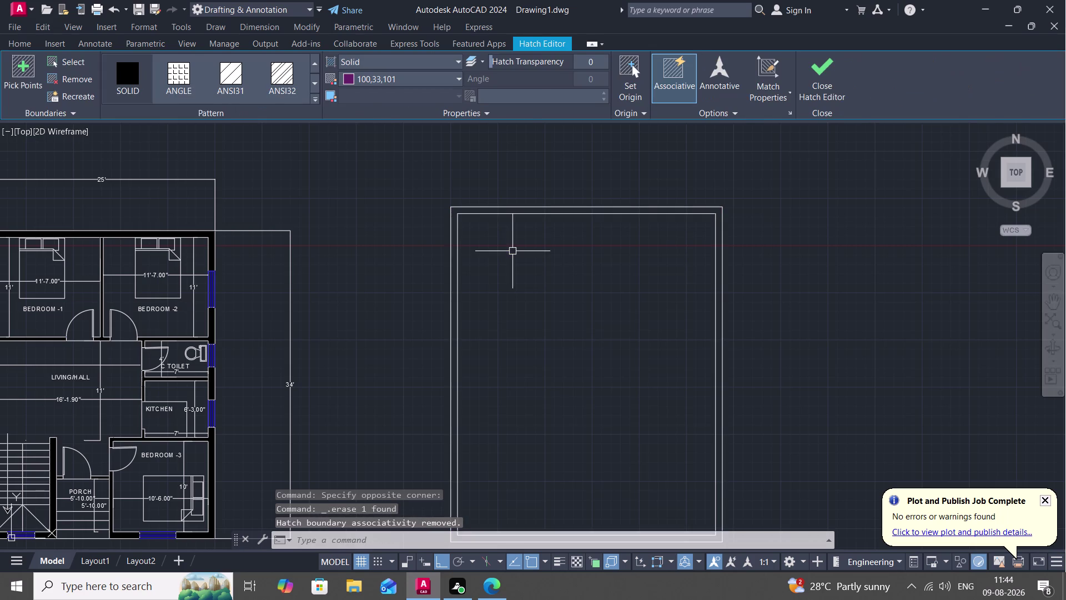
key(space)
click(503, 213)
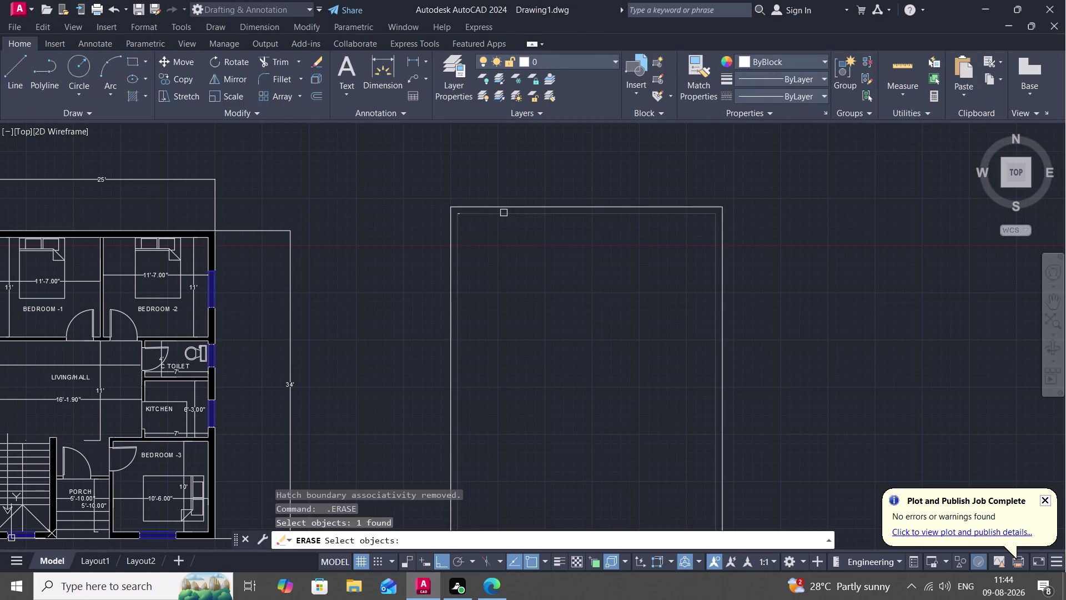
key(Escape)
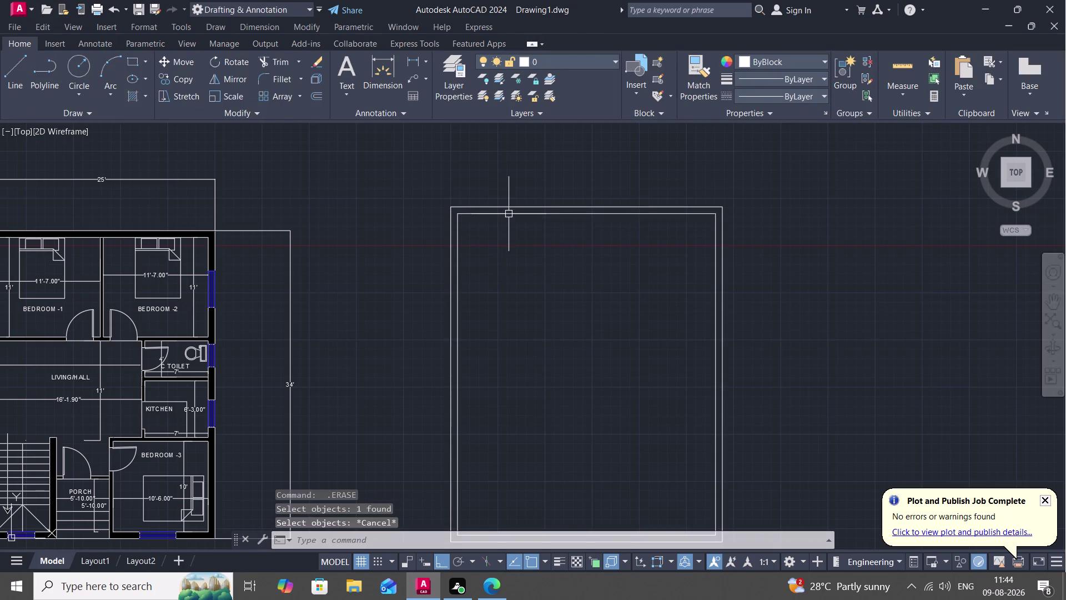
Restart BREAKATPOINT and select the inner rectangle.
text(BRES)
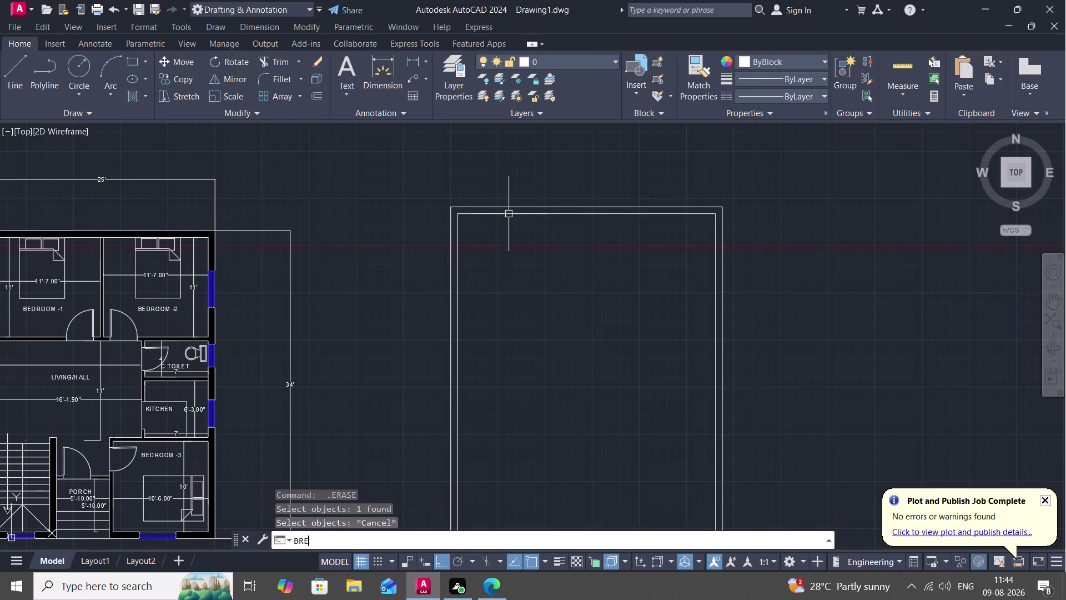
key(BackSpace)
text(A)
key(space)
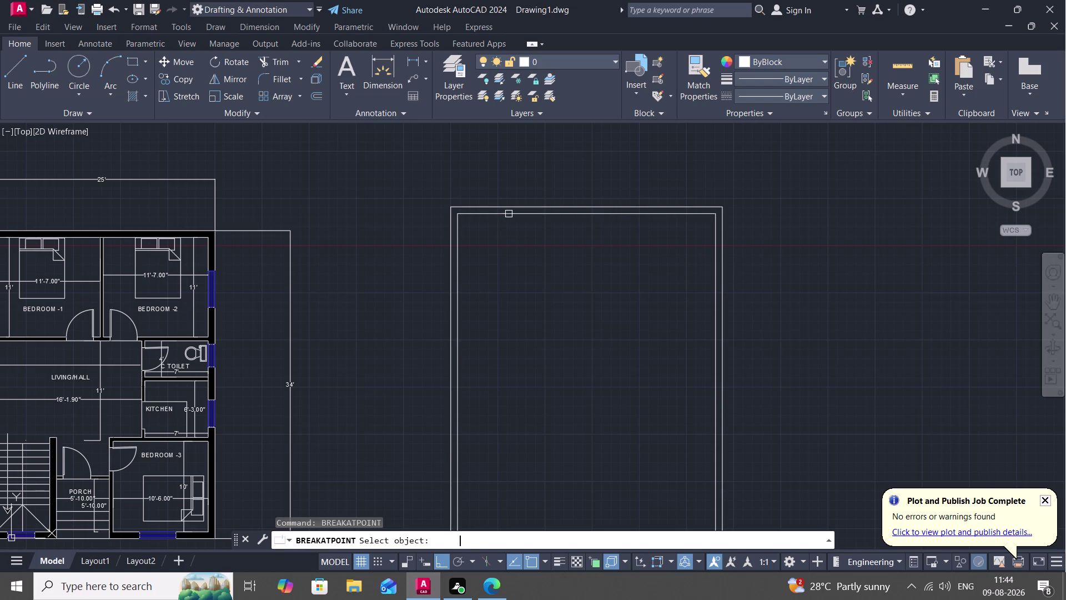
click(455, 256)
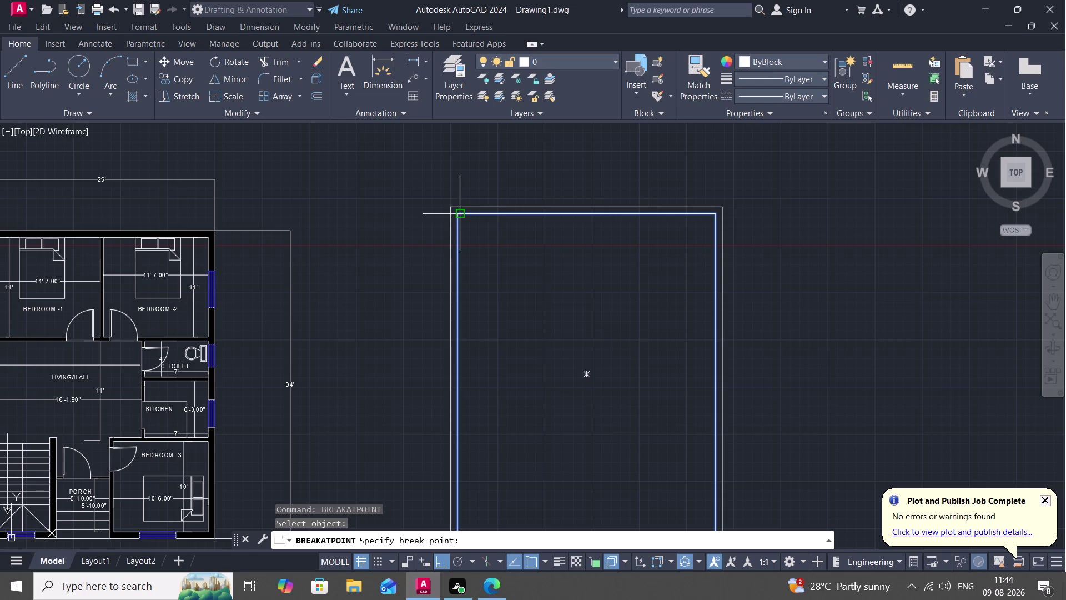
Break the inner rectangle at its top-left corner and on its right side.
click(460, 215)
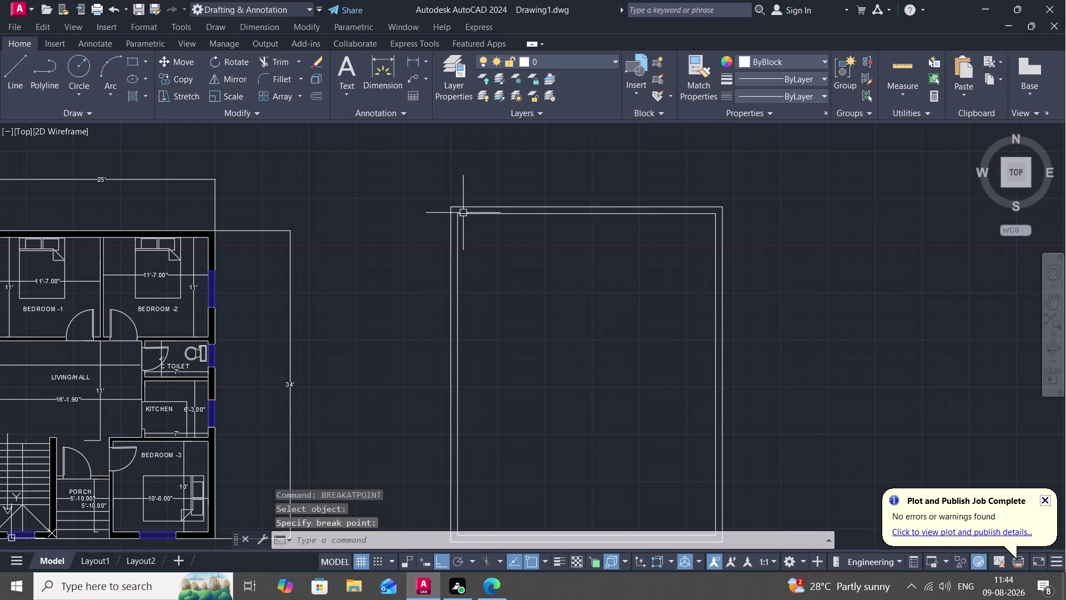
key(space)
click(491, 215)
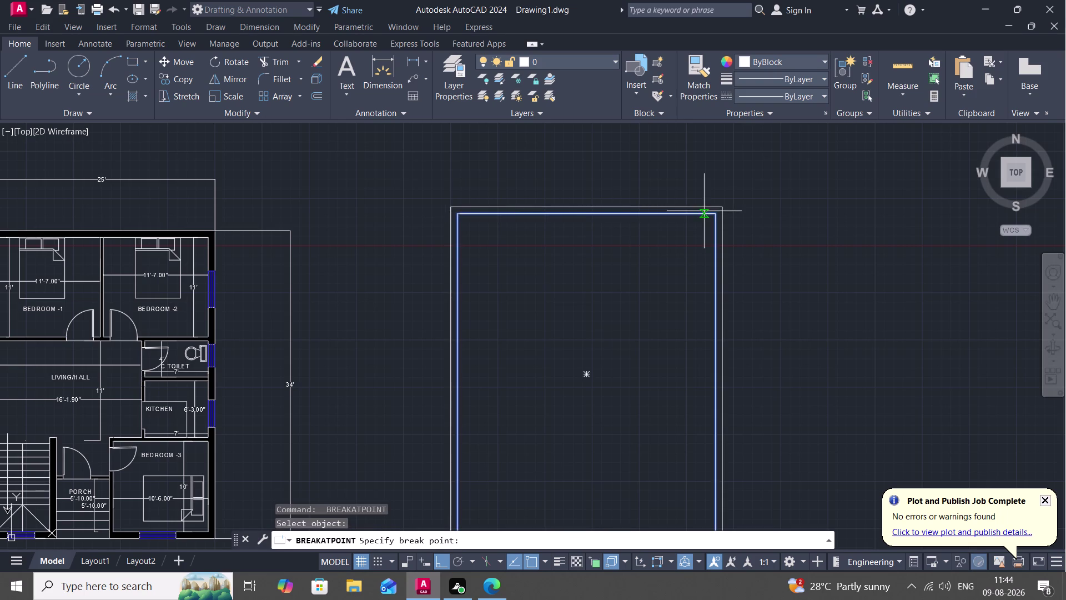
click(717, 213)
key(space)
click(715, 236)
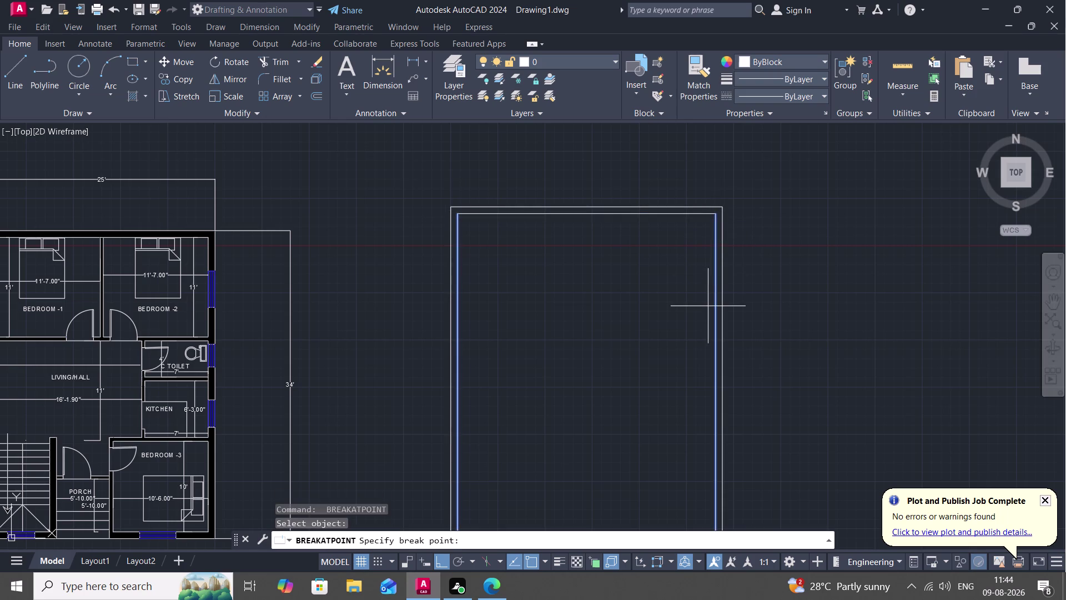
Break the inner line at its bottom-right and bottom-left corners, then zoom out.
middle_drag(705, 311, 690, 72)
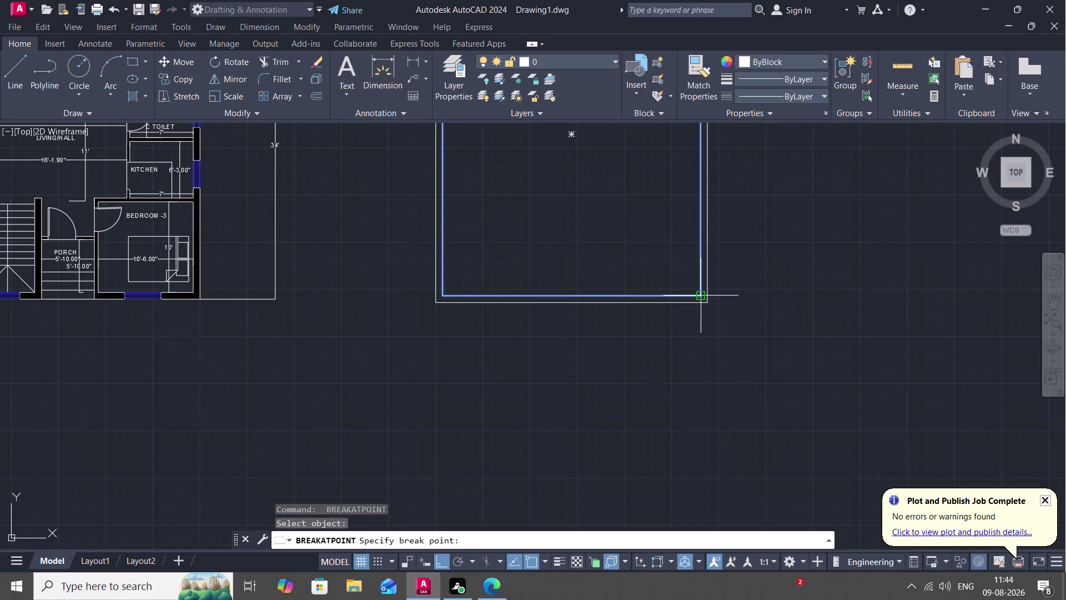
click(700, 293)
key(space)
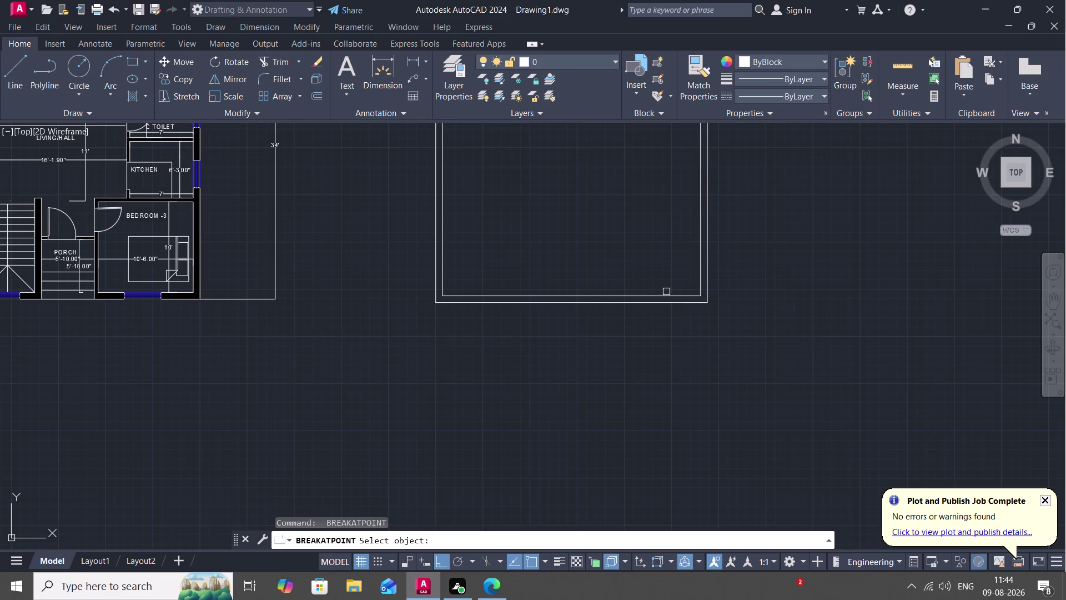
click(670, 294)
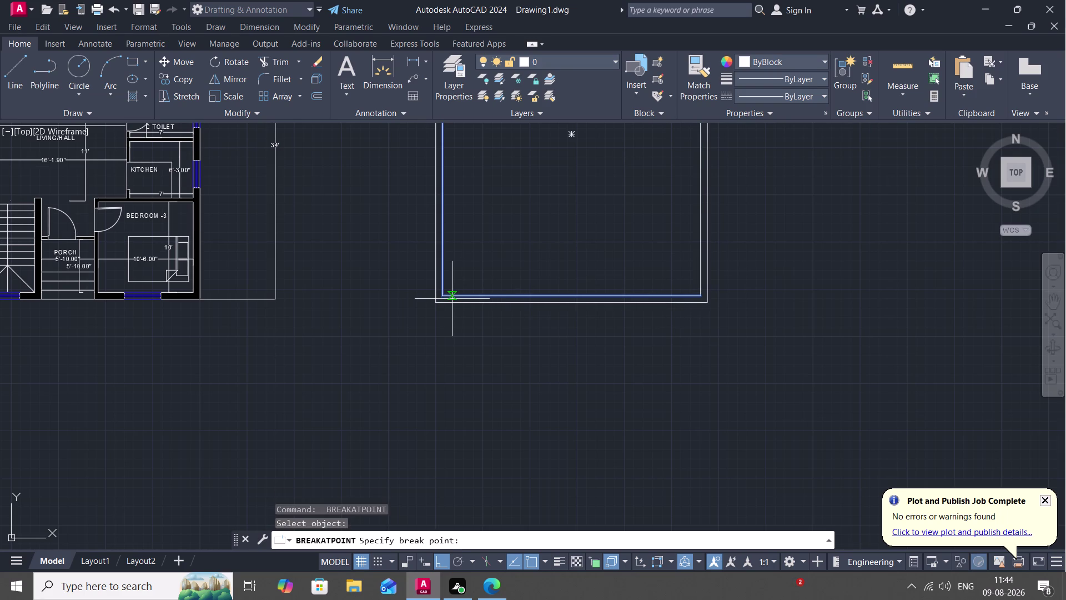
click(445, 297)
scroll(down, 3)
middle_drag(504, 265, 523, 290)
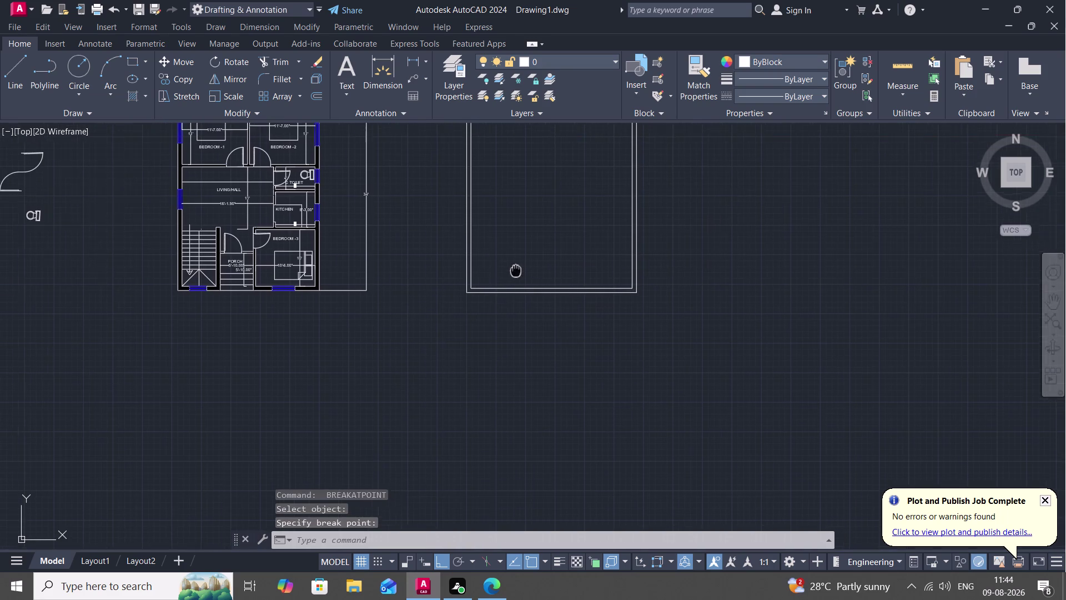
middle_drag(522, 290, 541, 375)
scroll(down, 3)
key(Escape)
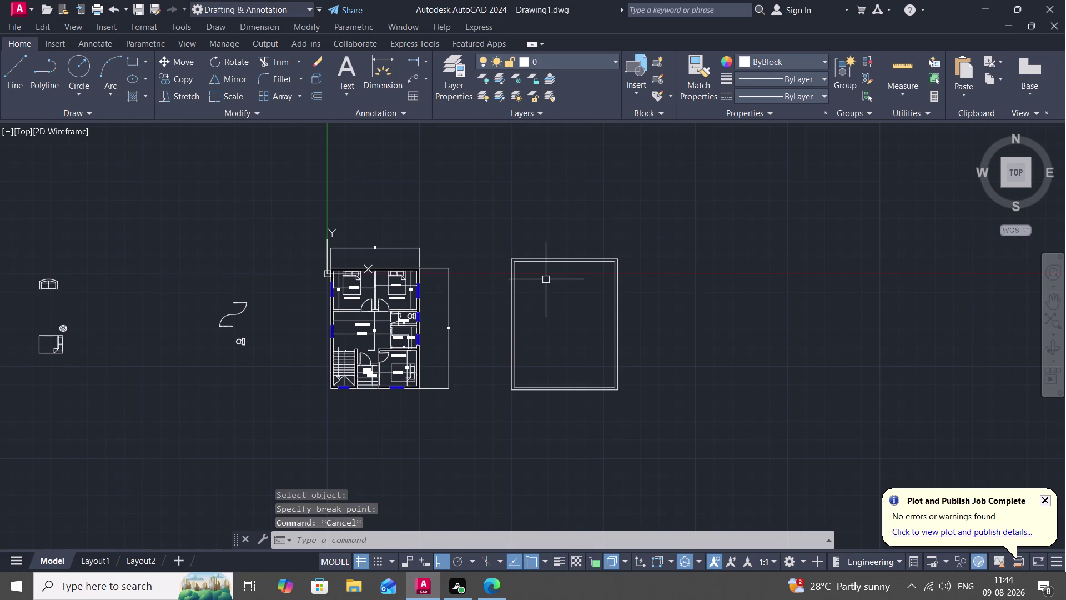
Offset the outline's inner left side 13' to the right as an interior wall line.
text(O)
key(space)
text(1)
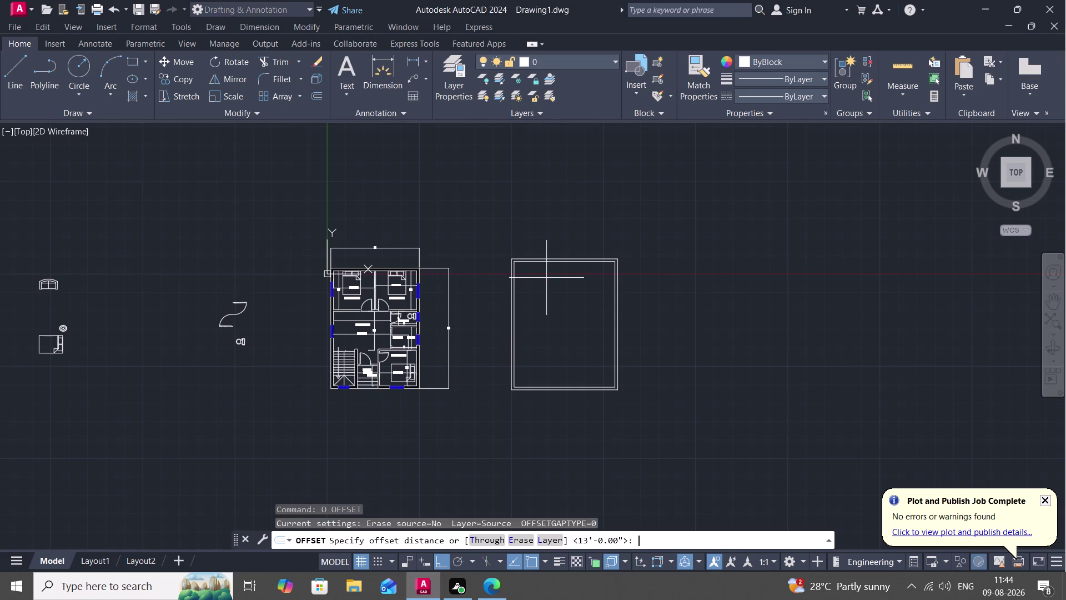
text(3)
text(')
key(space)
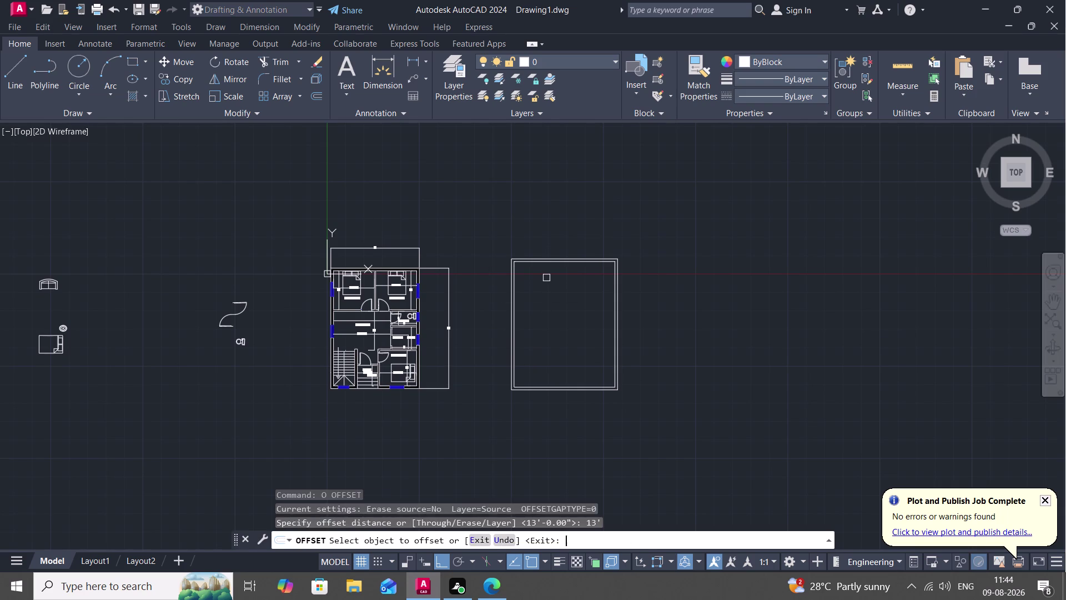
scroll(up, 3)
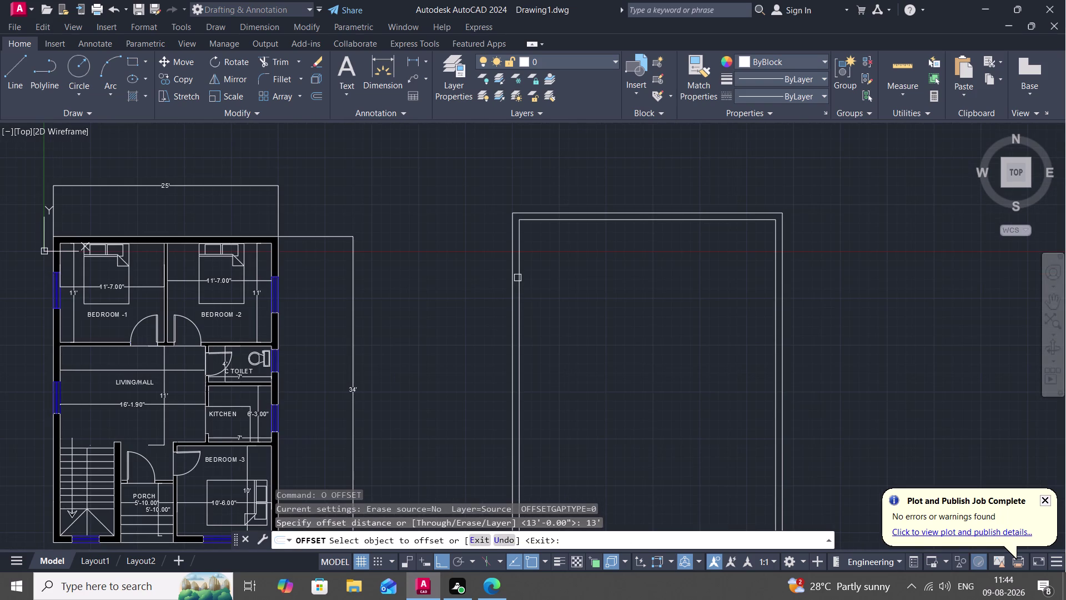
click(520, 277)
click(573, 292)
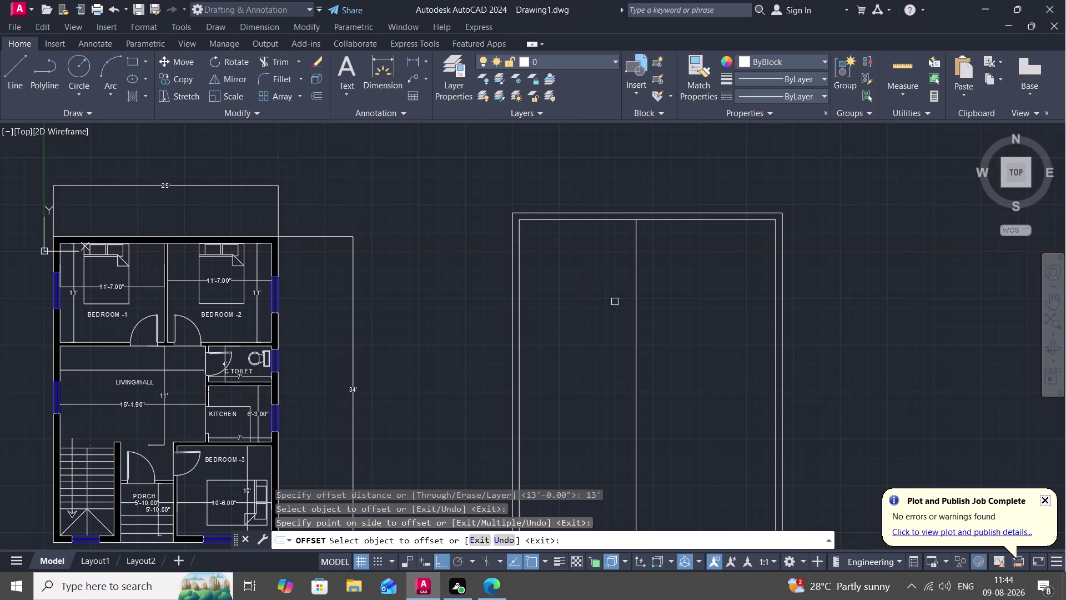
Attempt a 4" offset of the new 13' wall line, cancelling both tries.
text(O)
key(space)
text(4")
key(space)
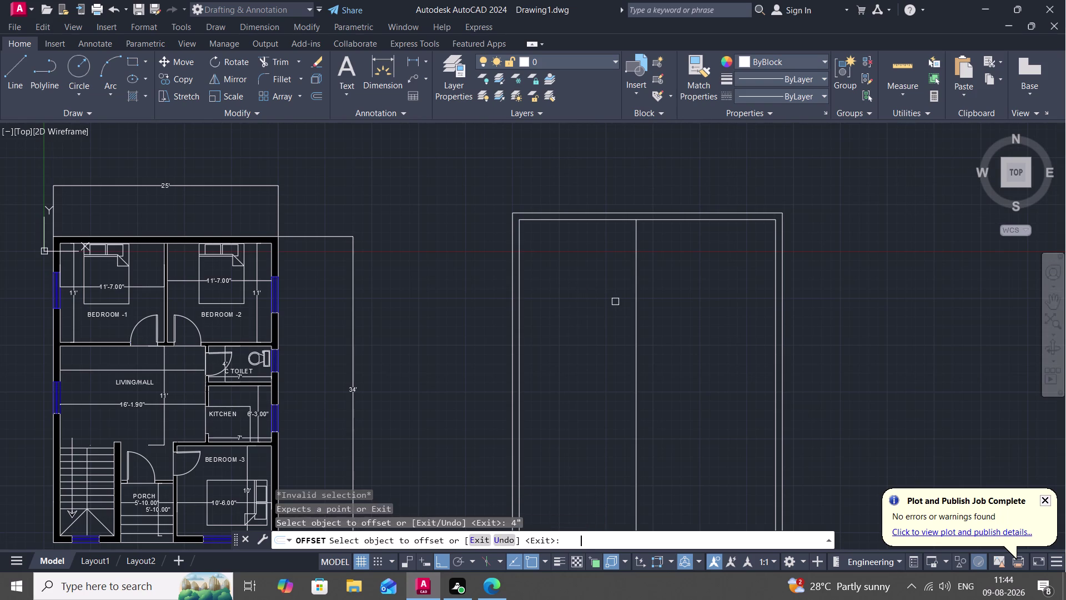
click(637, 289)
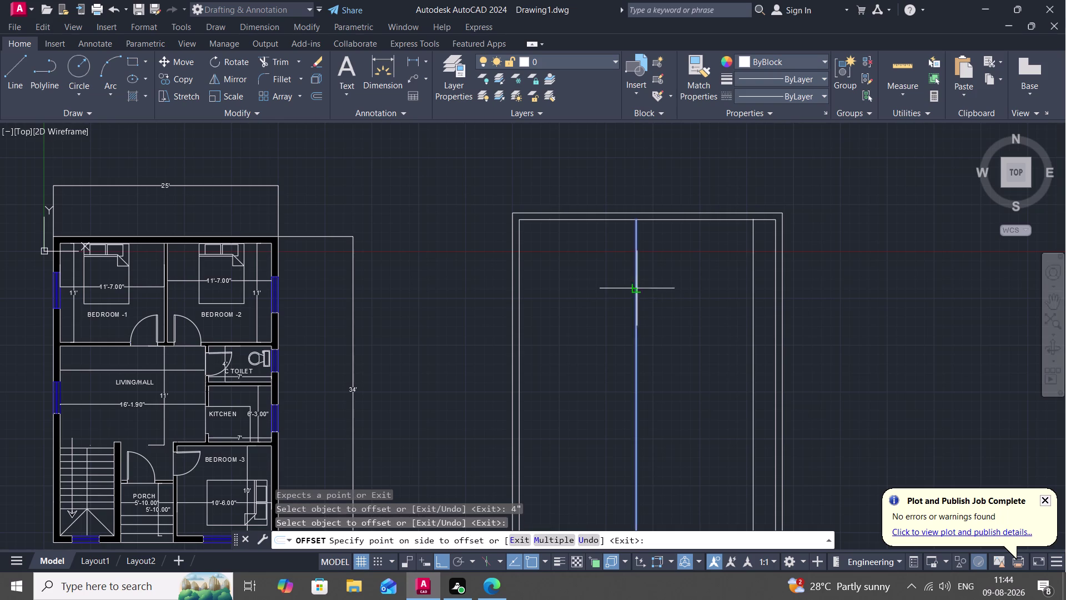
key(Escape)
key(space)
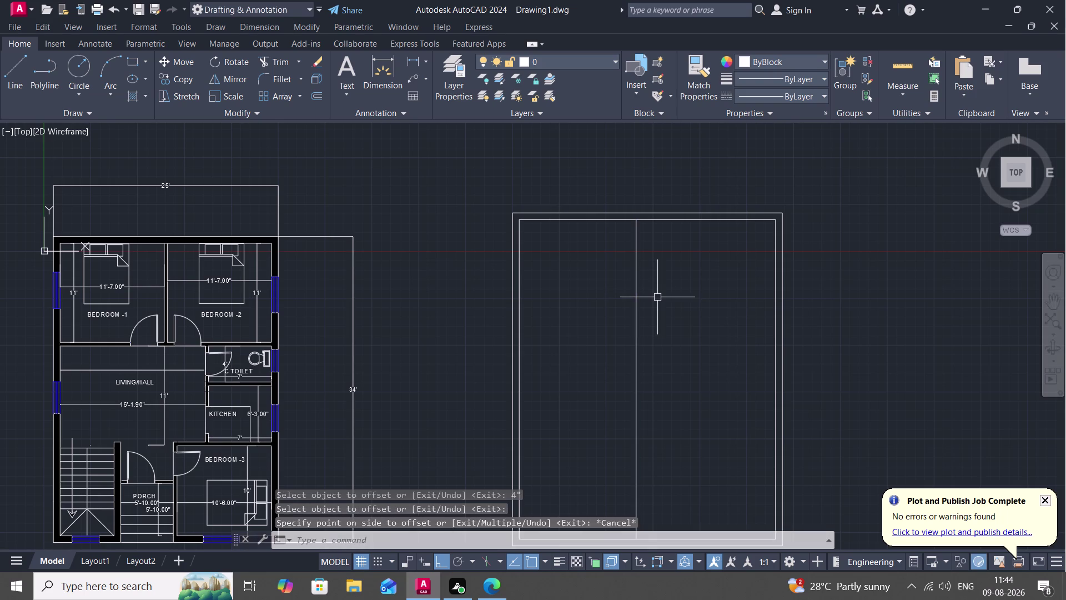
key(space)
text(4)
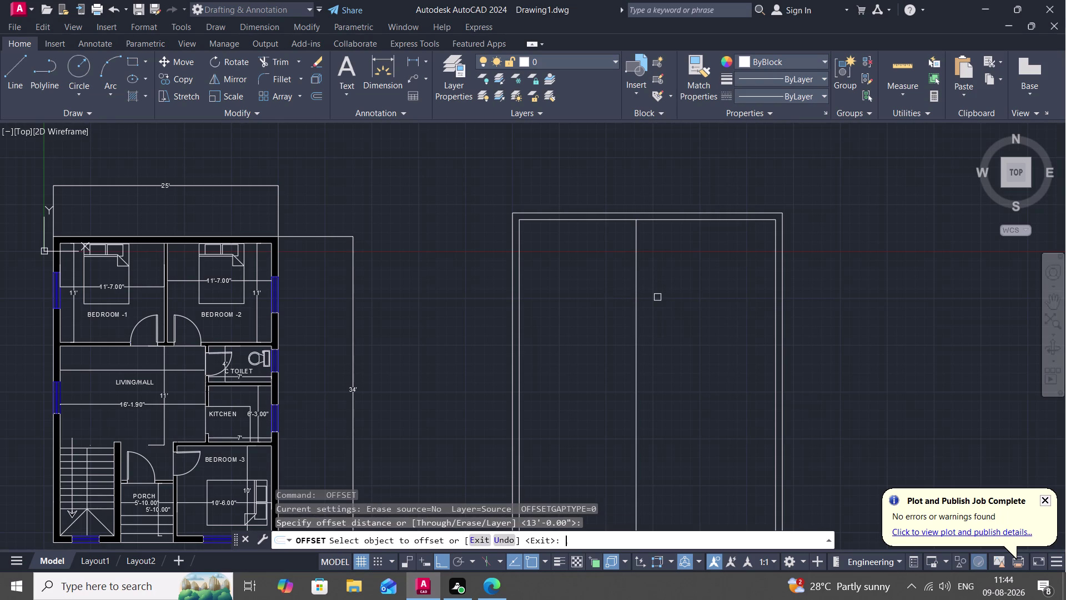
text(")
key(space)
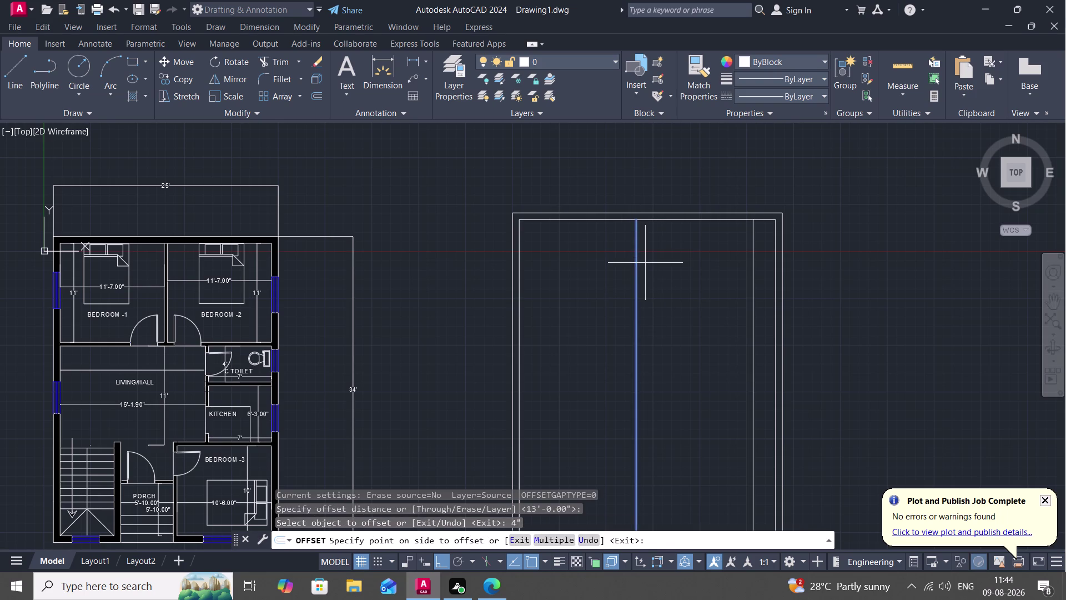
key(Escape)
Offset the 13' wall line 4" to its right, forming a double-line wall.
text(O)
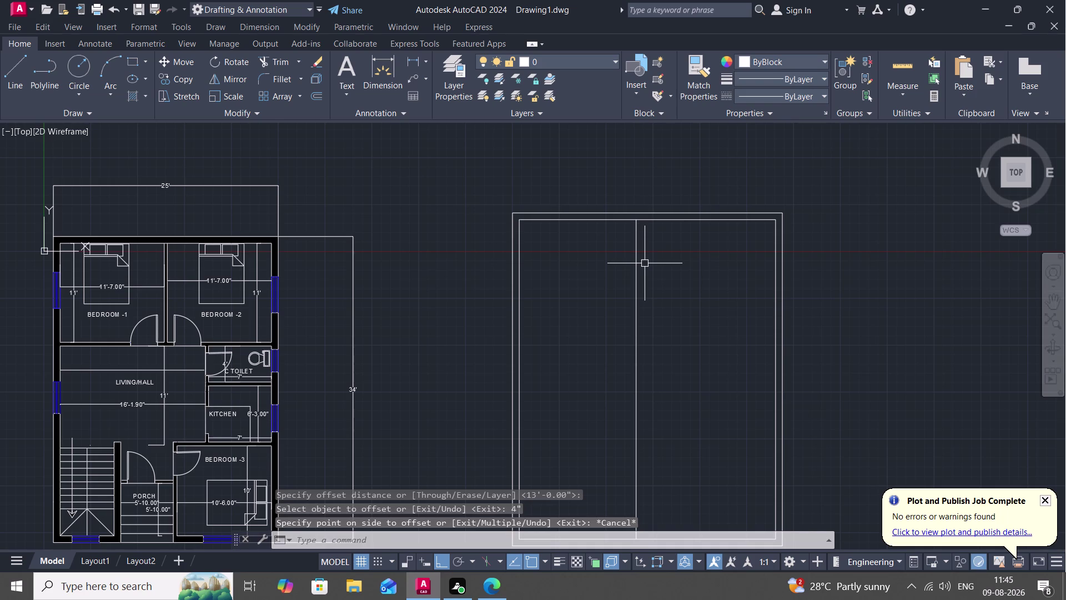
key(space)
text(4")
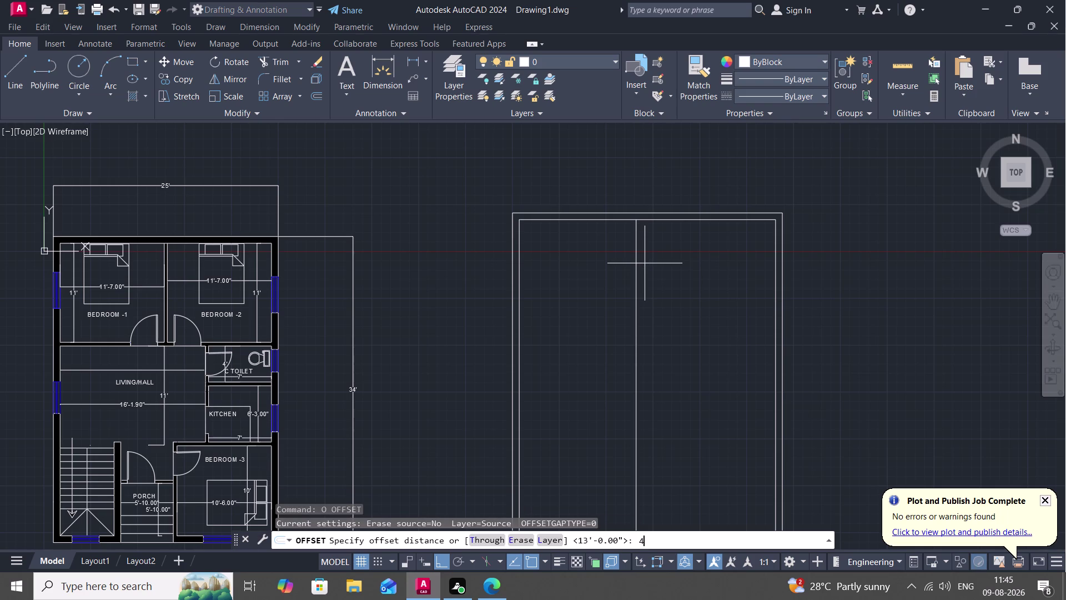
key(space)
click(637, 272)
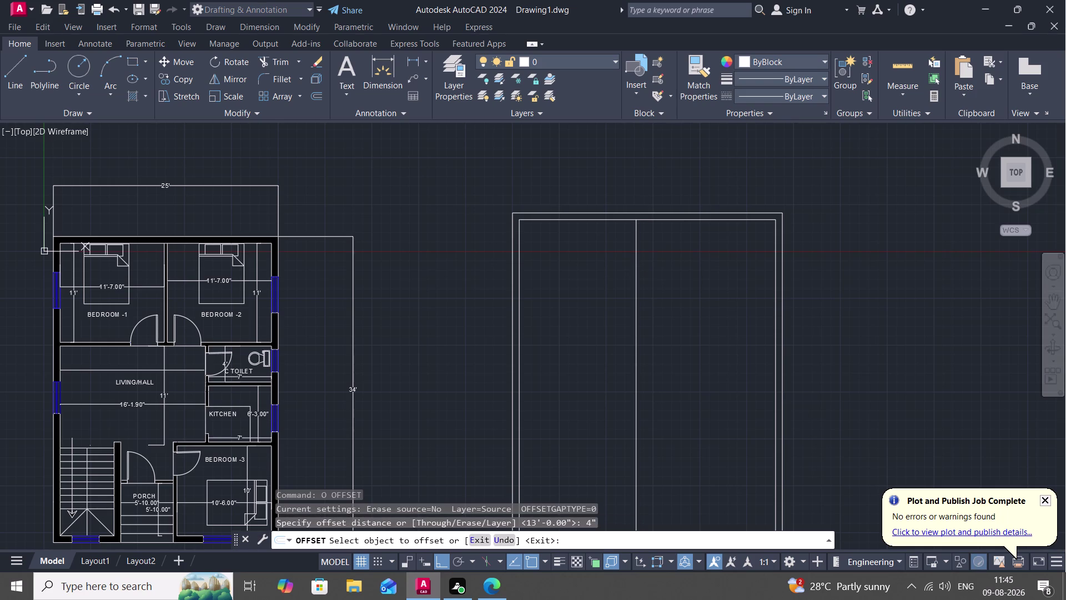
click(660, 279)
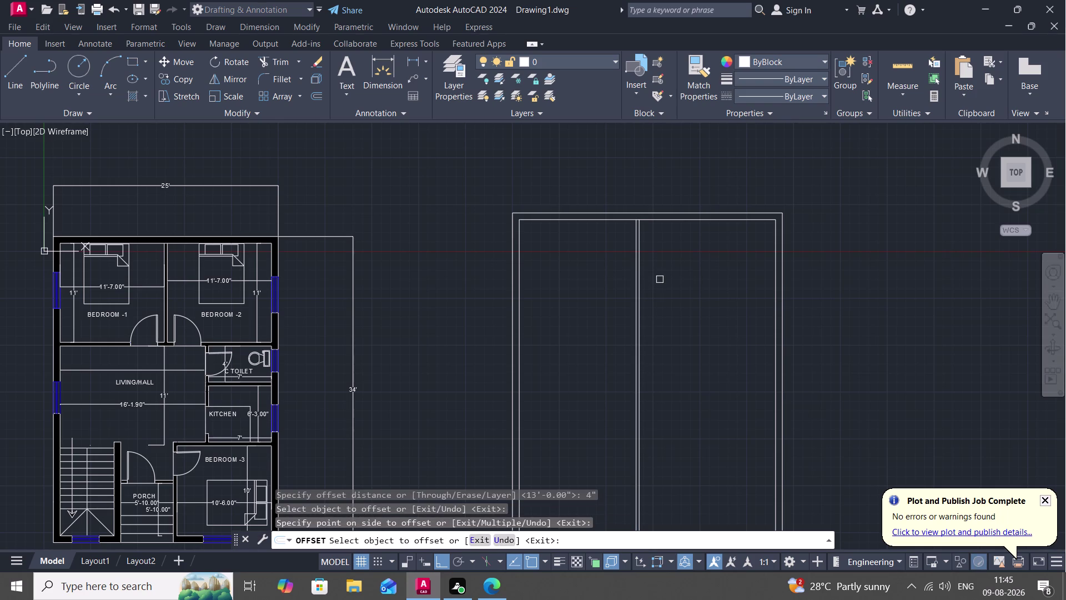
key(Escape)
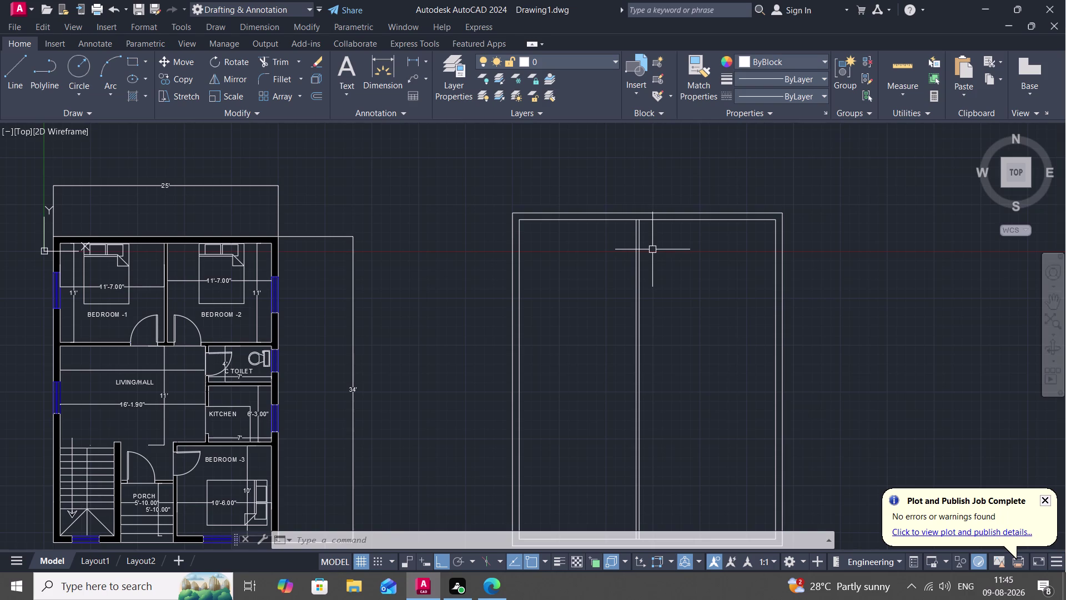
Offset the 4" wall line 10'5" to the right, then begin measuring distances.
text(O)
key(space)
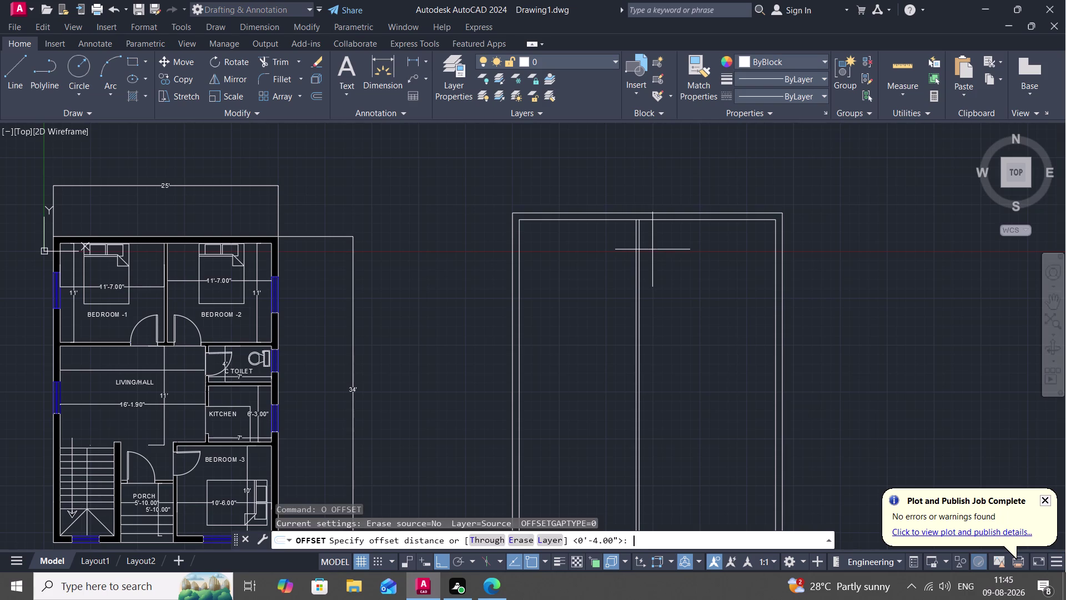
text(10')
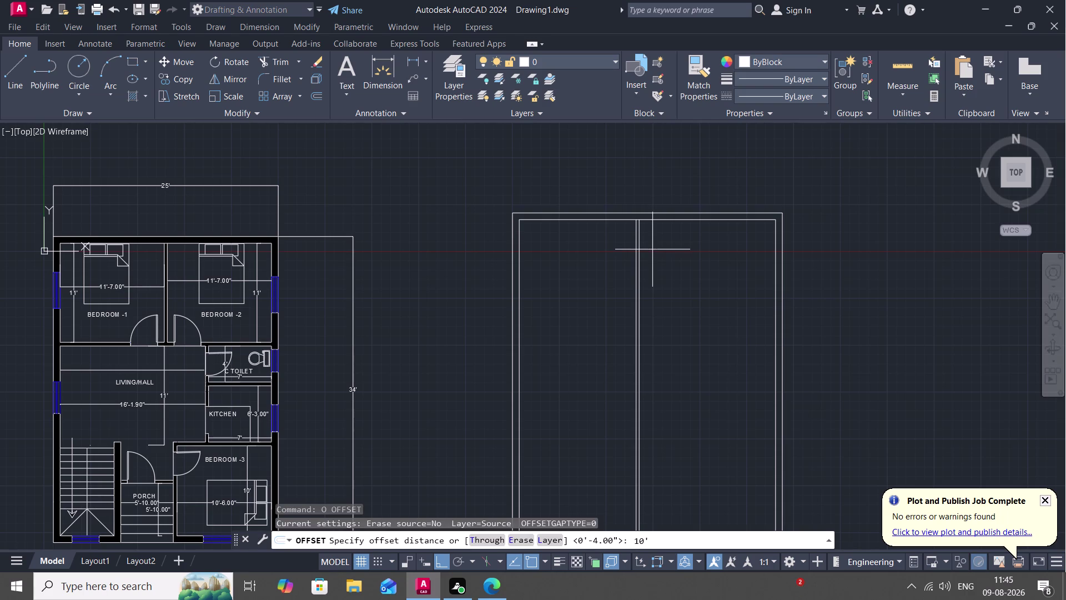
key(5)
key(shift+quotedbl)
key(space)
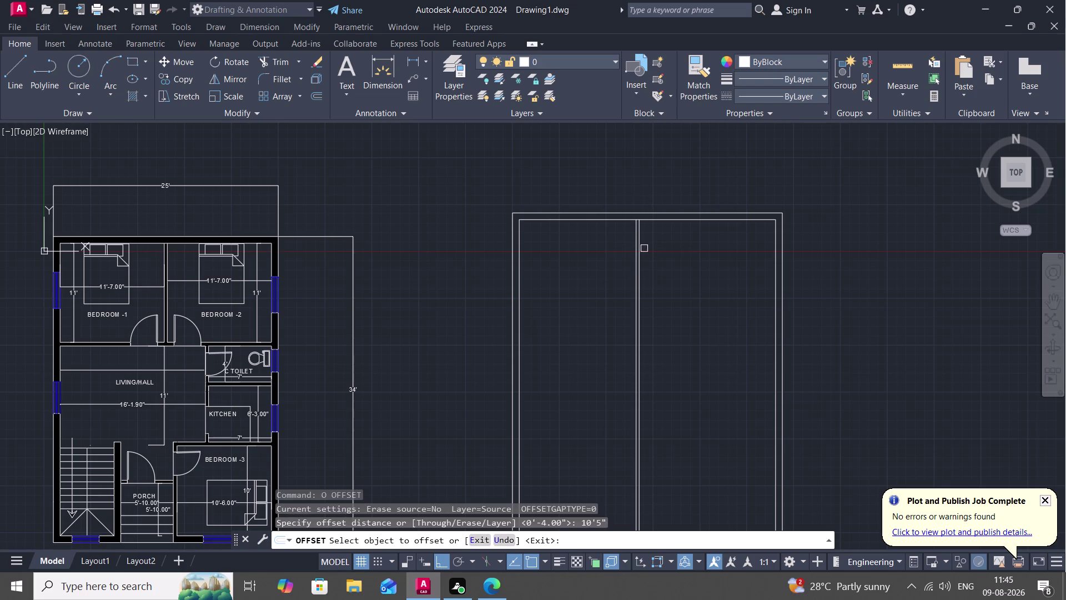
click(642, 250)
click(712, 265)
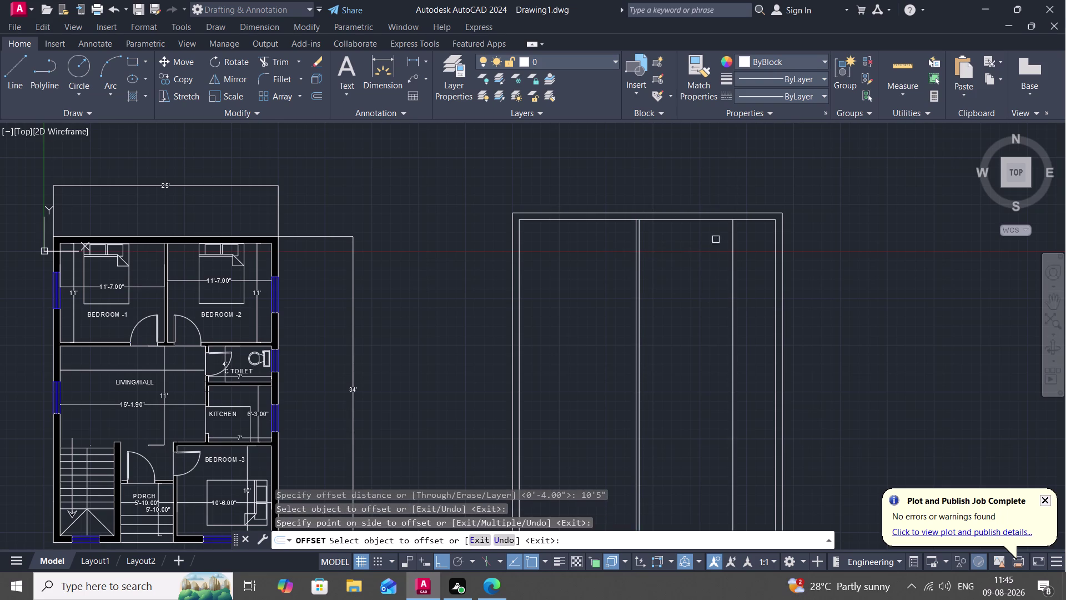
click(910, 58)
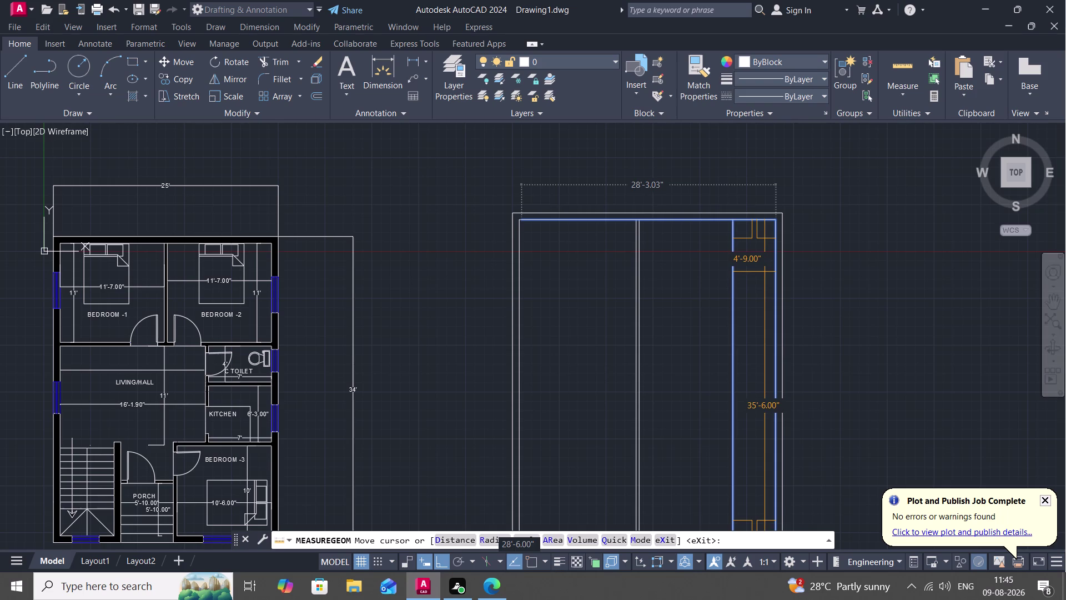
End the measurement and delete the 4" wall copy and the 10'5" line.
key(Escape)
click(639, 277)
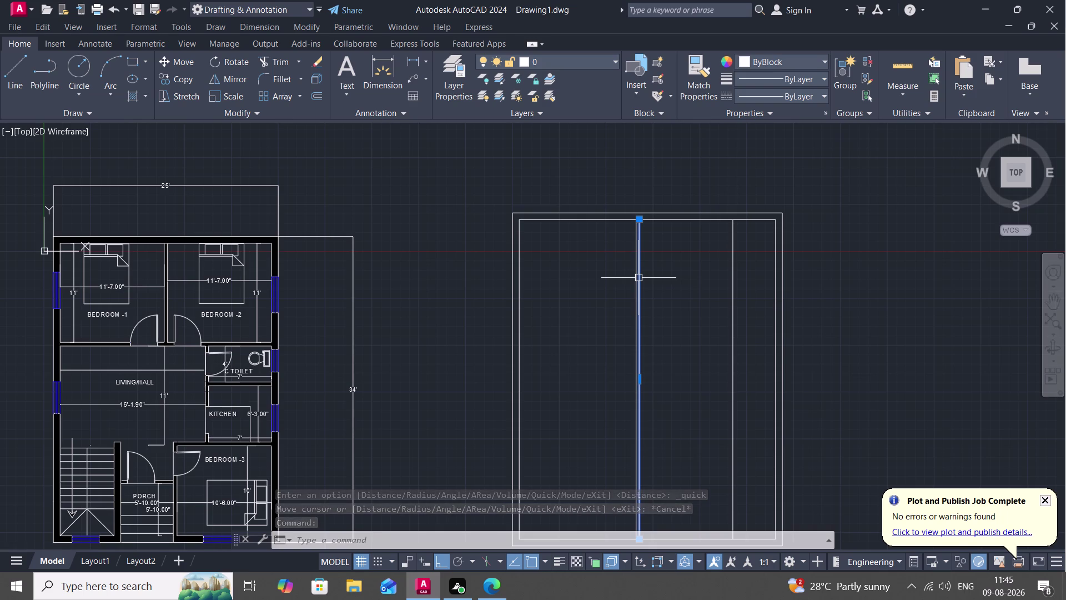
key(Delete)
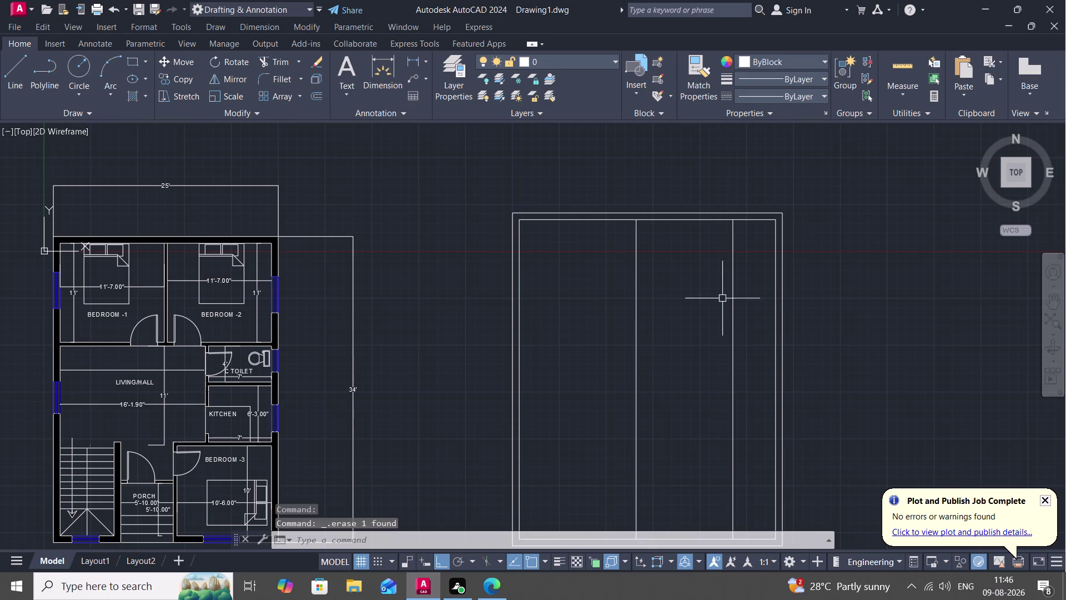
click(733, 322)
key(Delete)
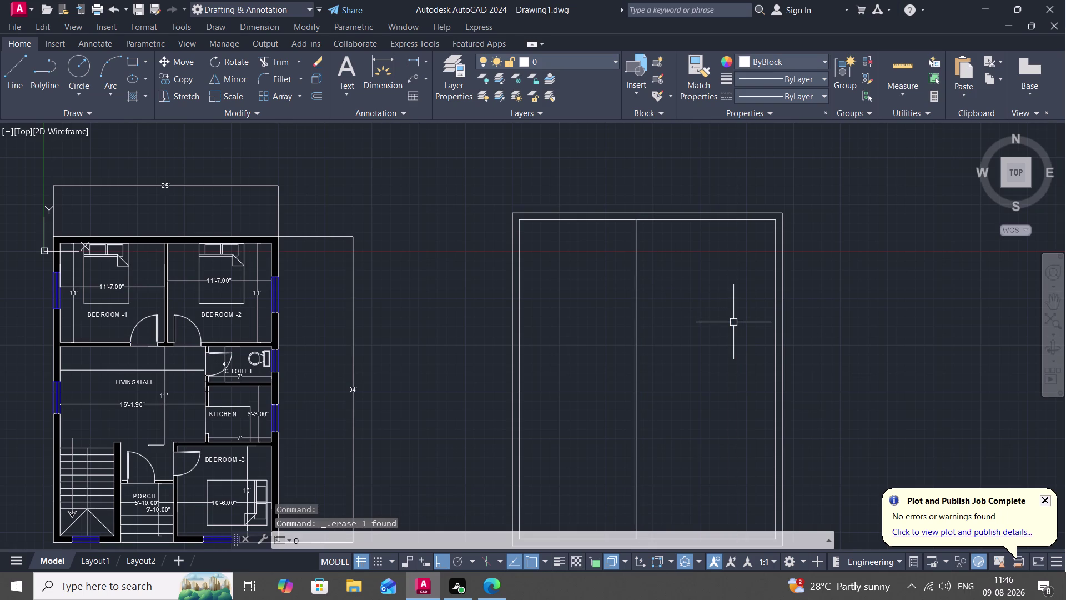